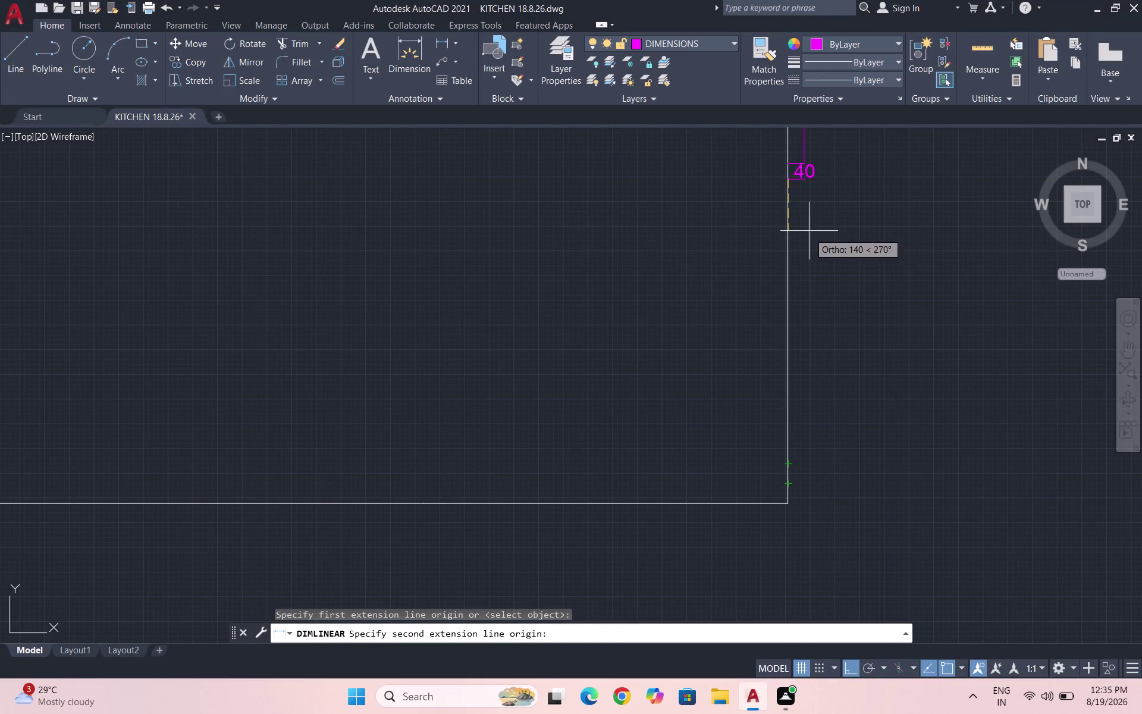
Dimension the right edge with the 720 and 100 vertical dimensions.
click(794, 462)
click(801, 178)
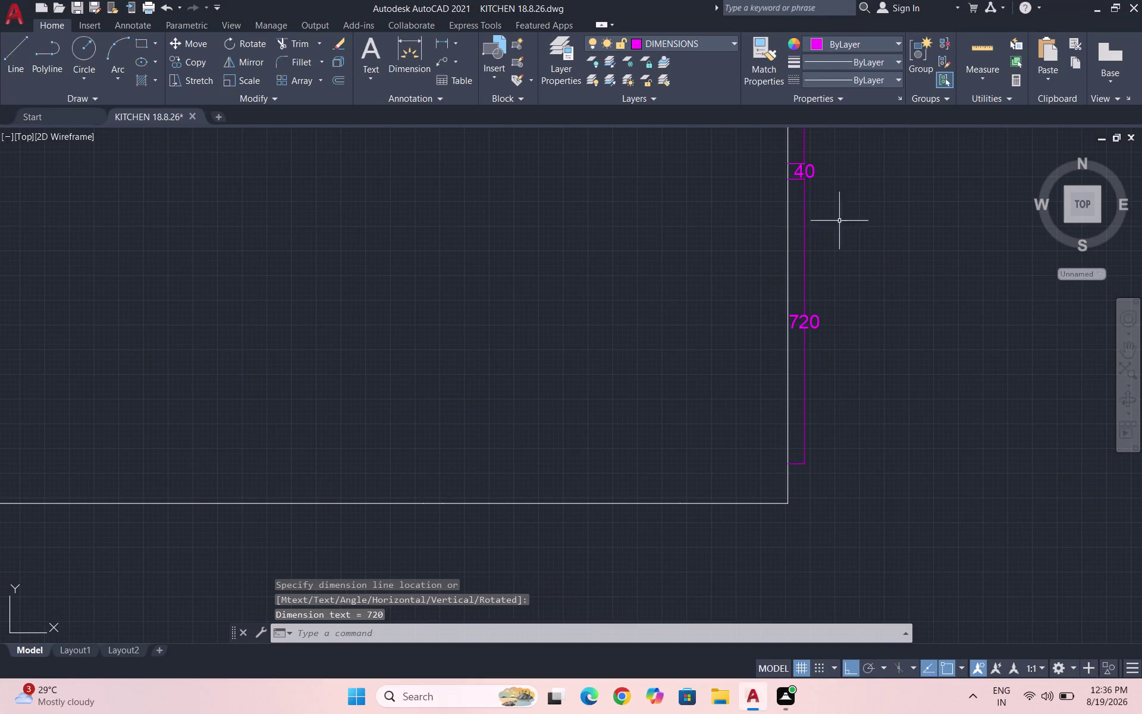
key(space)
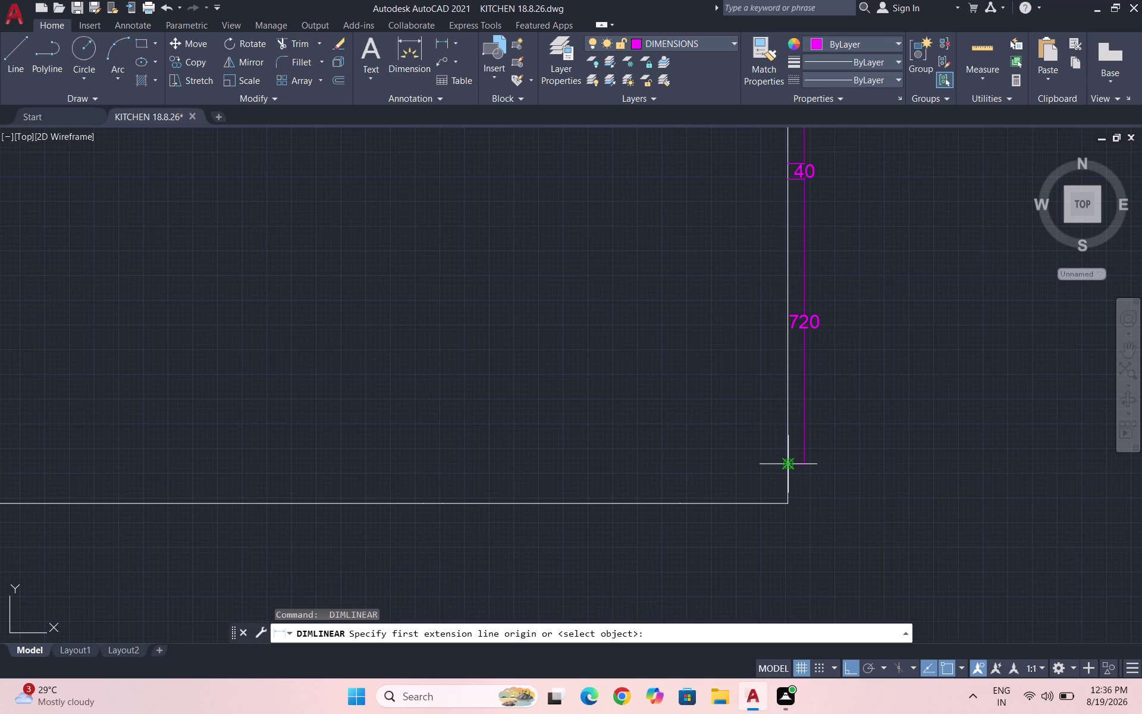
click(787, 465)
click(786, 500)
click(805, 464)
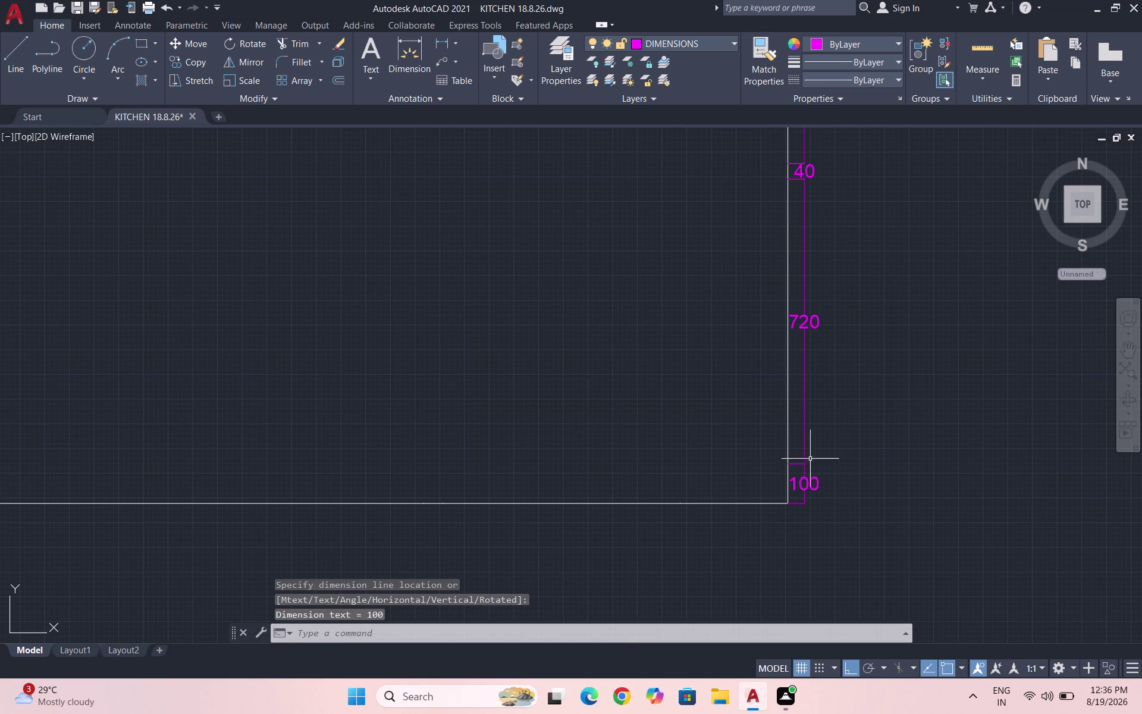
Add the 273 and 600 horizontal dimensions below the bottom edge.
scroll(down, 3)
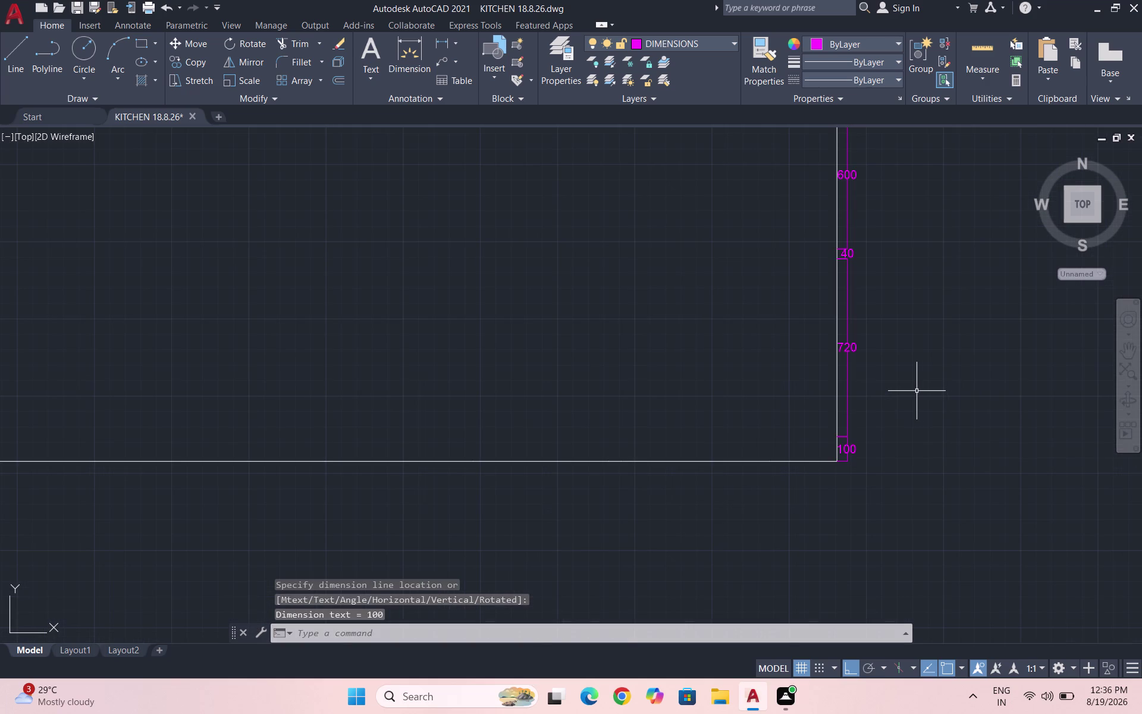
key(space)
scroll(up, 3)
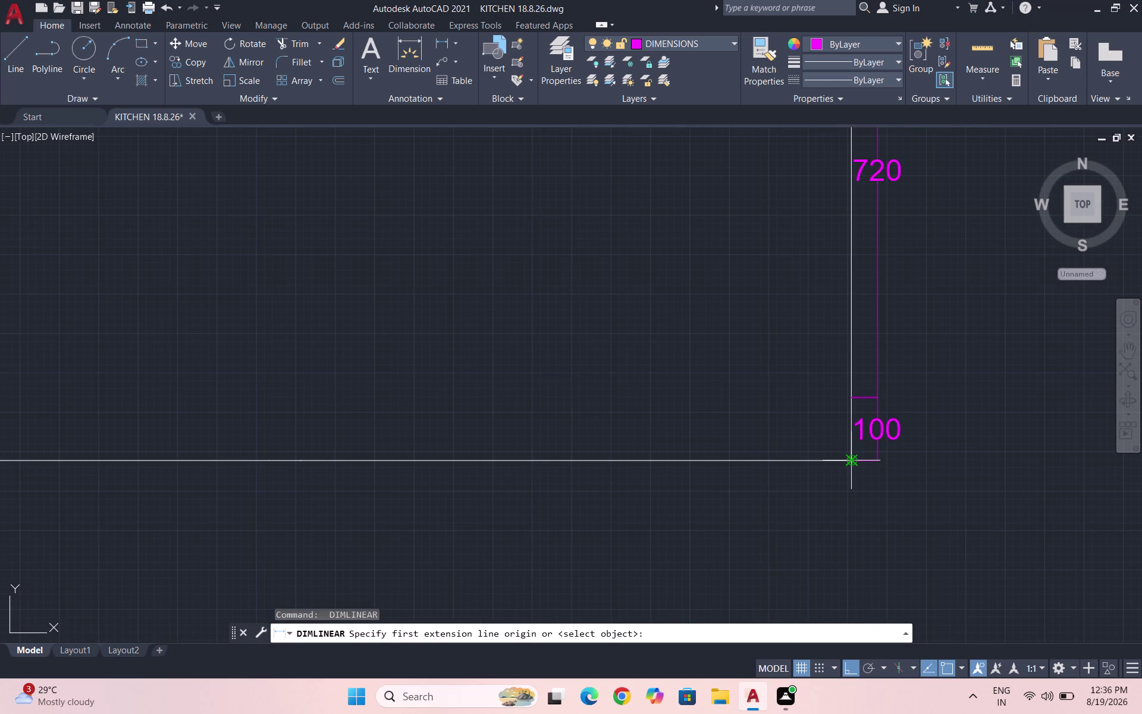
click(850, 458)
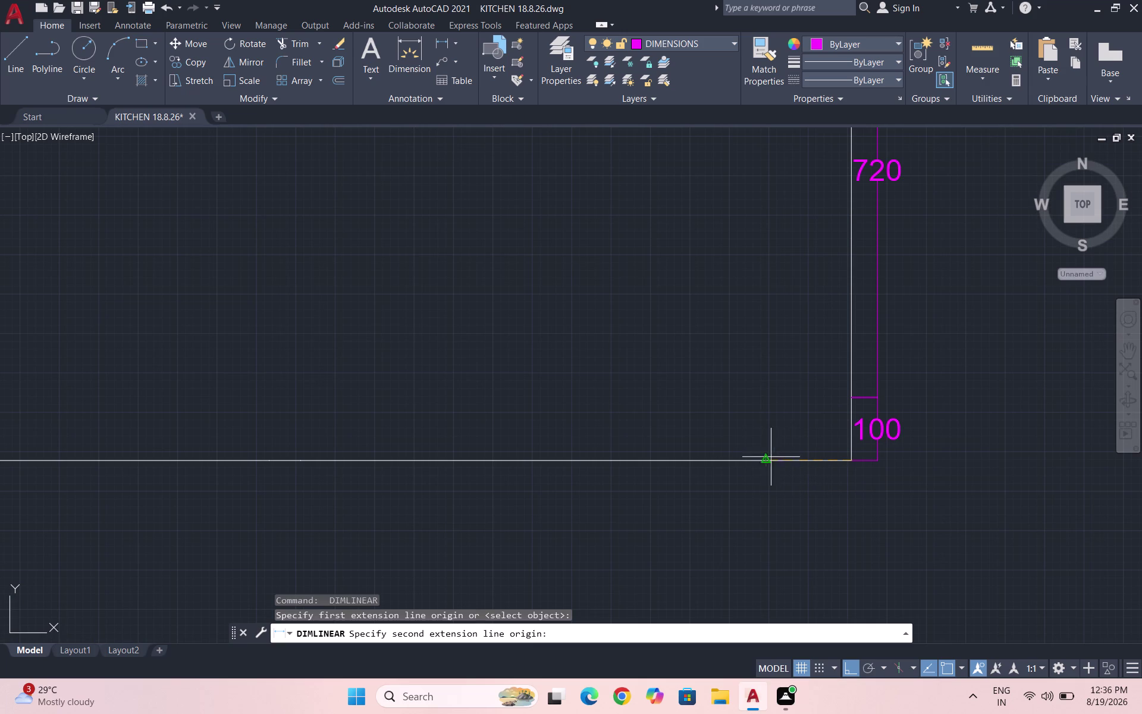
click(680, 458)
click(683, 510)
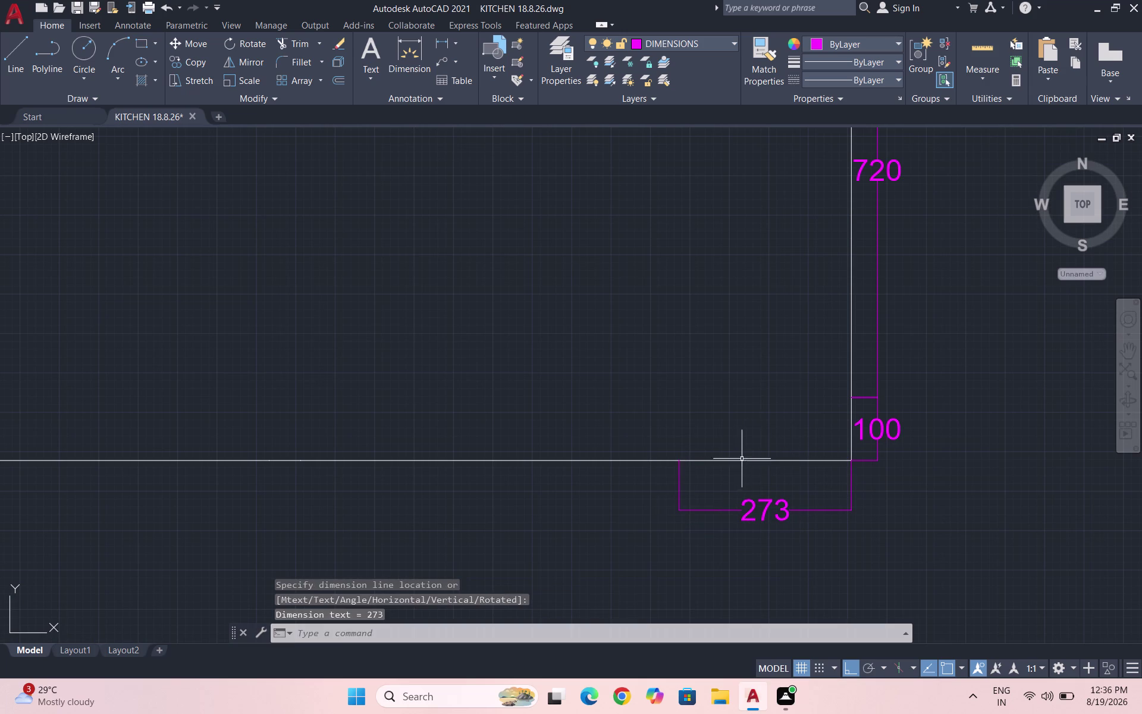
key(space)
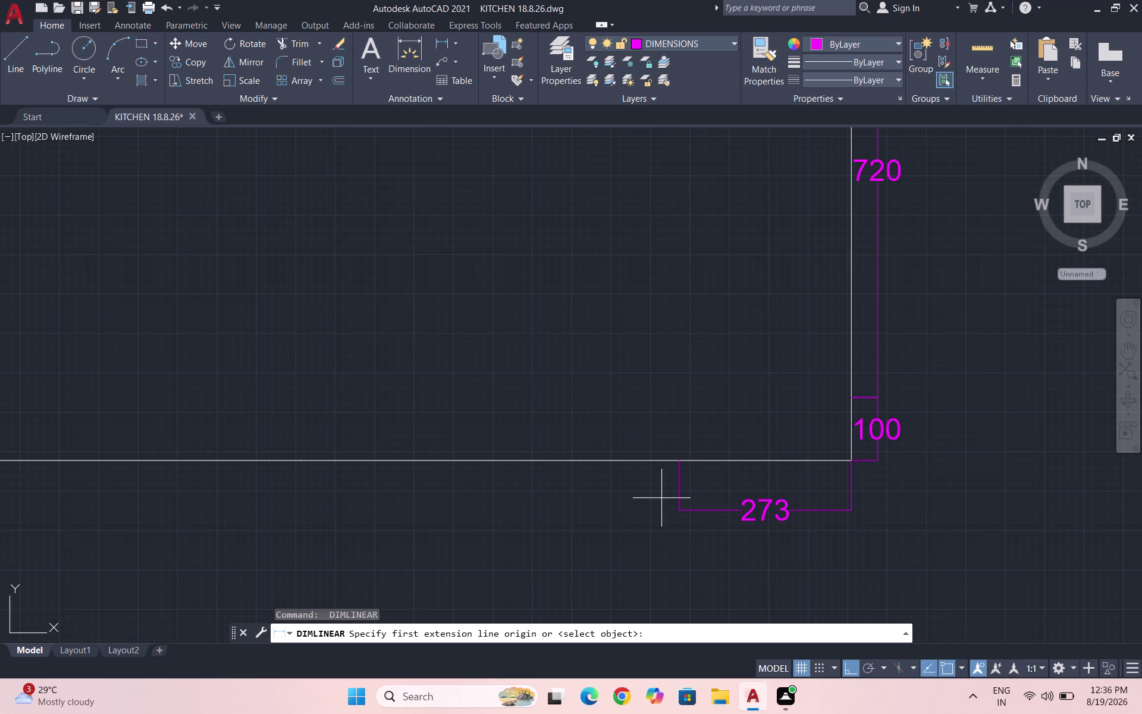
click(679, 463)
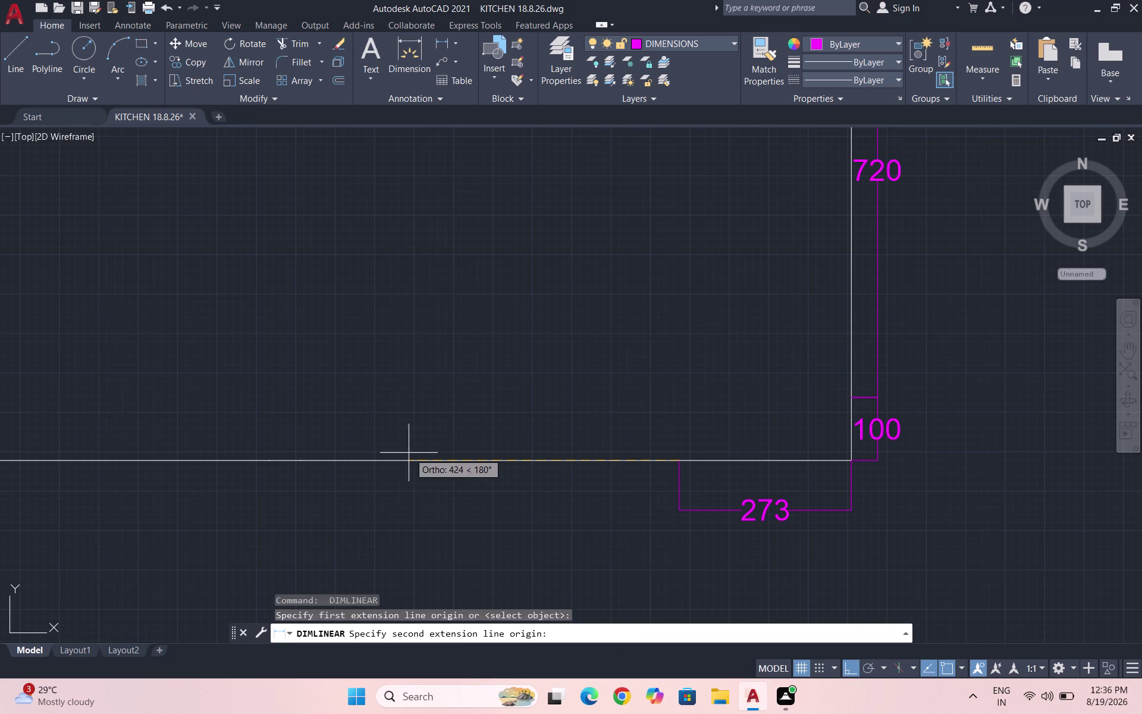
click(300, 458)
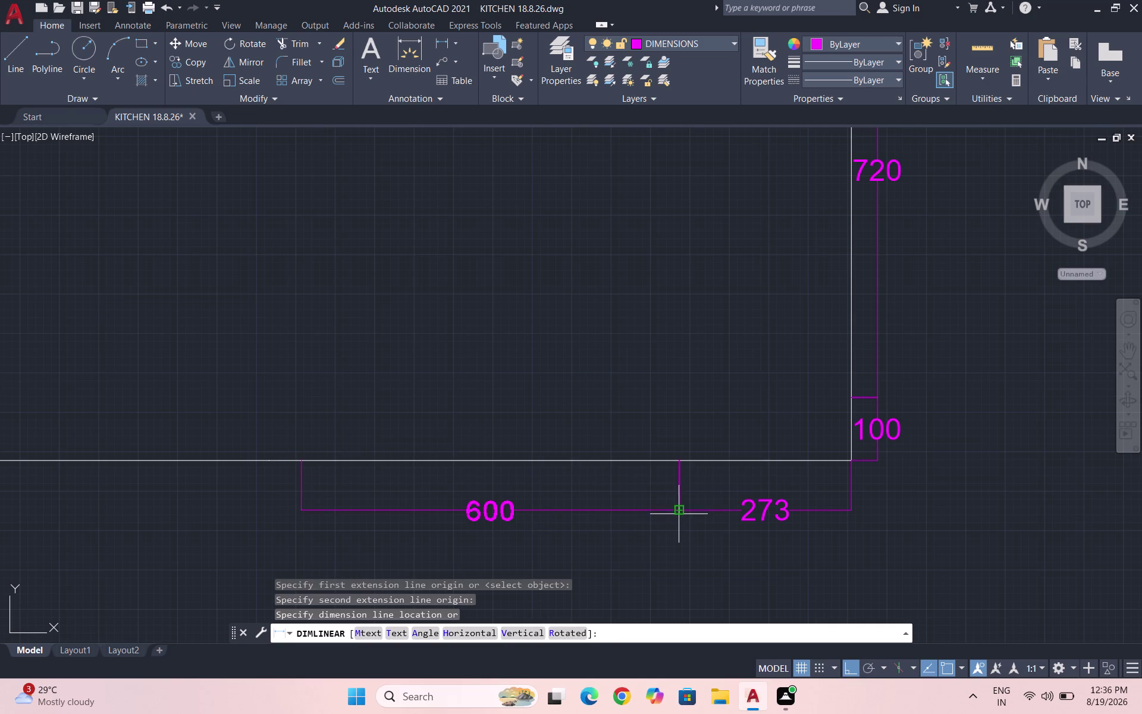
click(680, 513)
scroll(down, 3)
key(space)
scroll(up, 3)
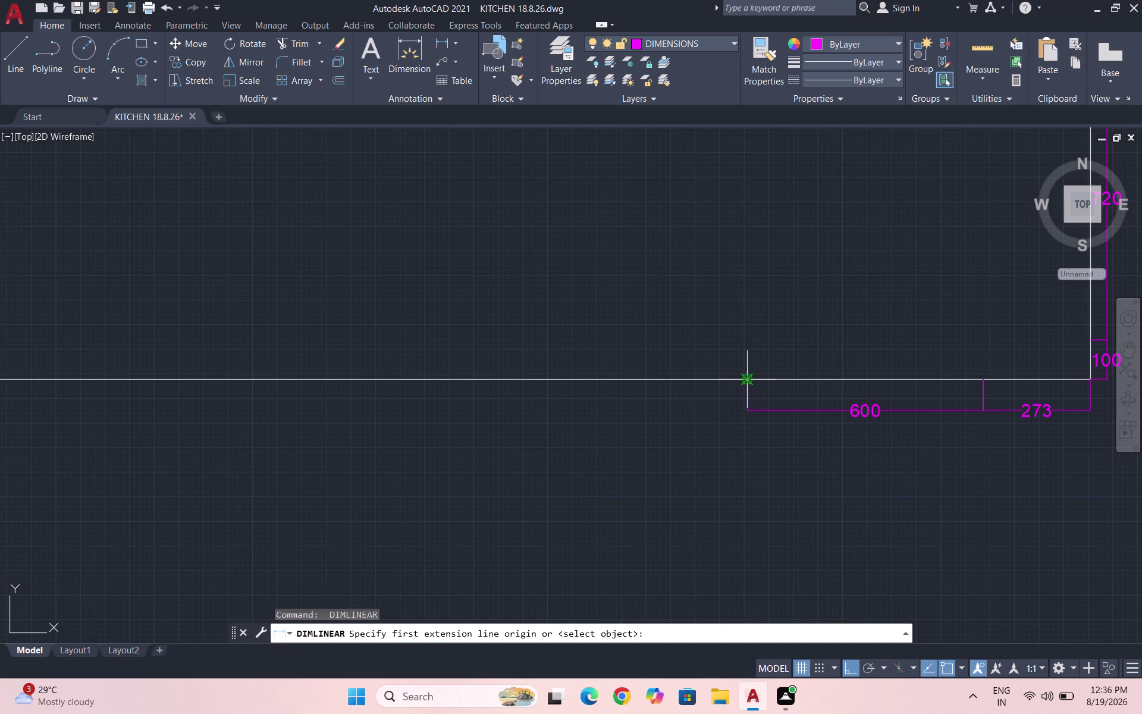
Add the 50 and 550 dimensions to the bottom-edge chain.
click(748, 380)
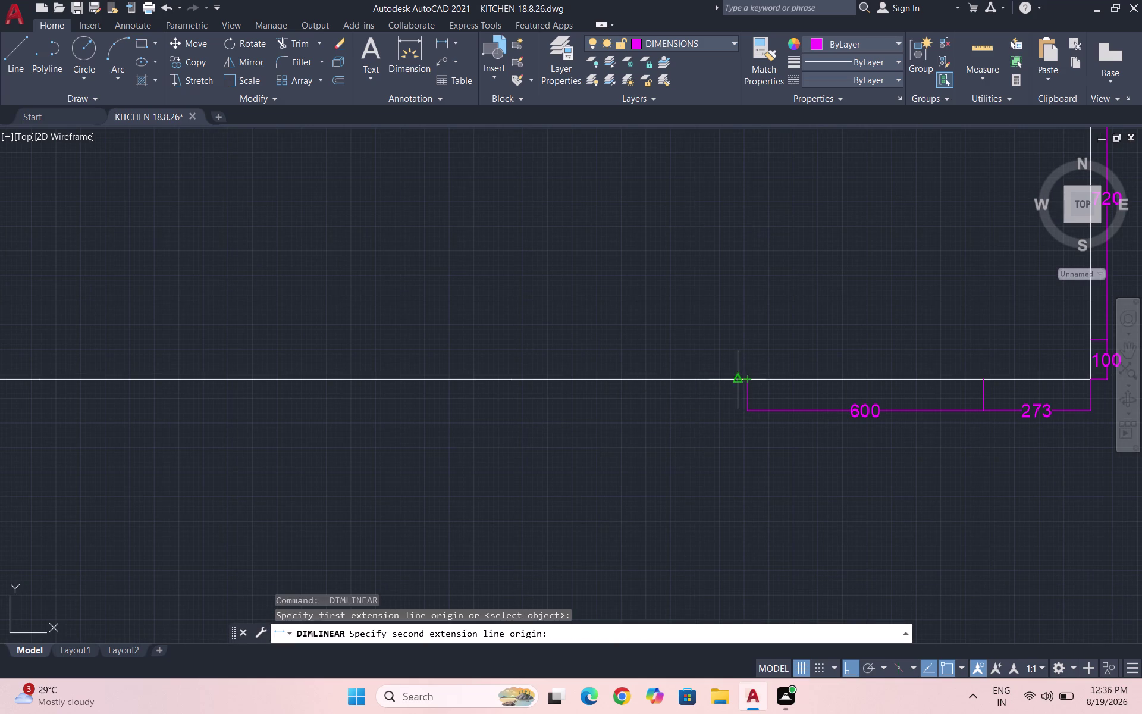
click(730, 380)
click(748, 410)
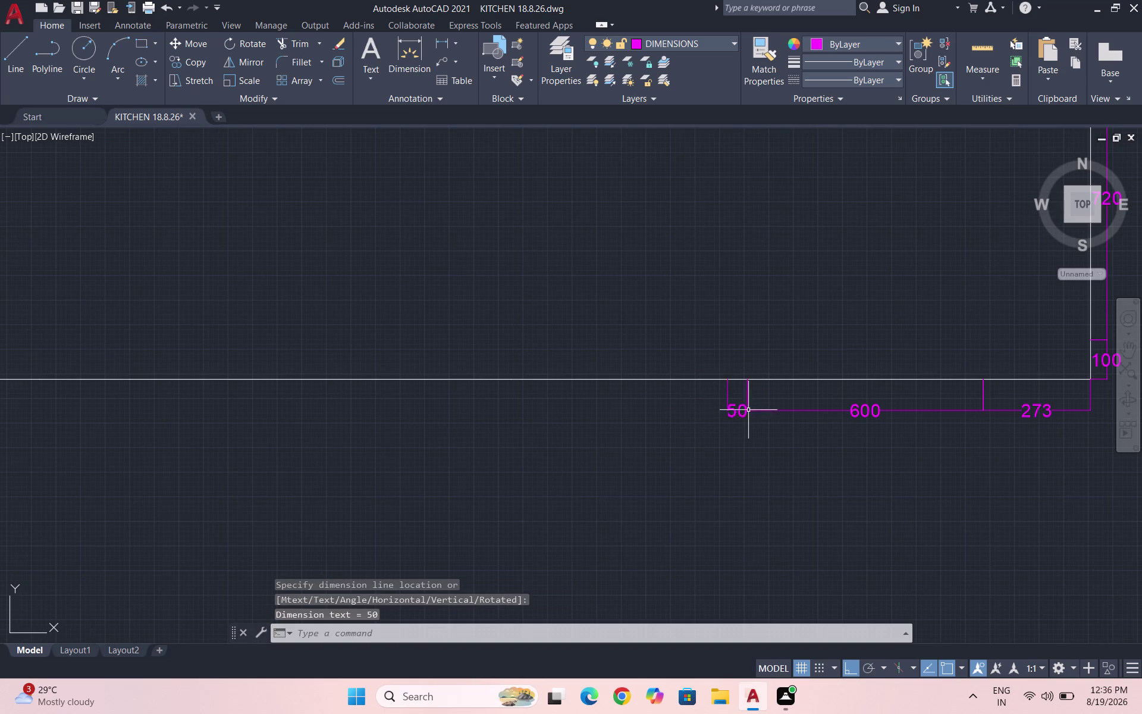
key(space)
click(728, 380)
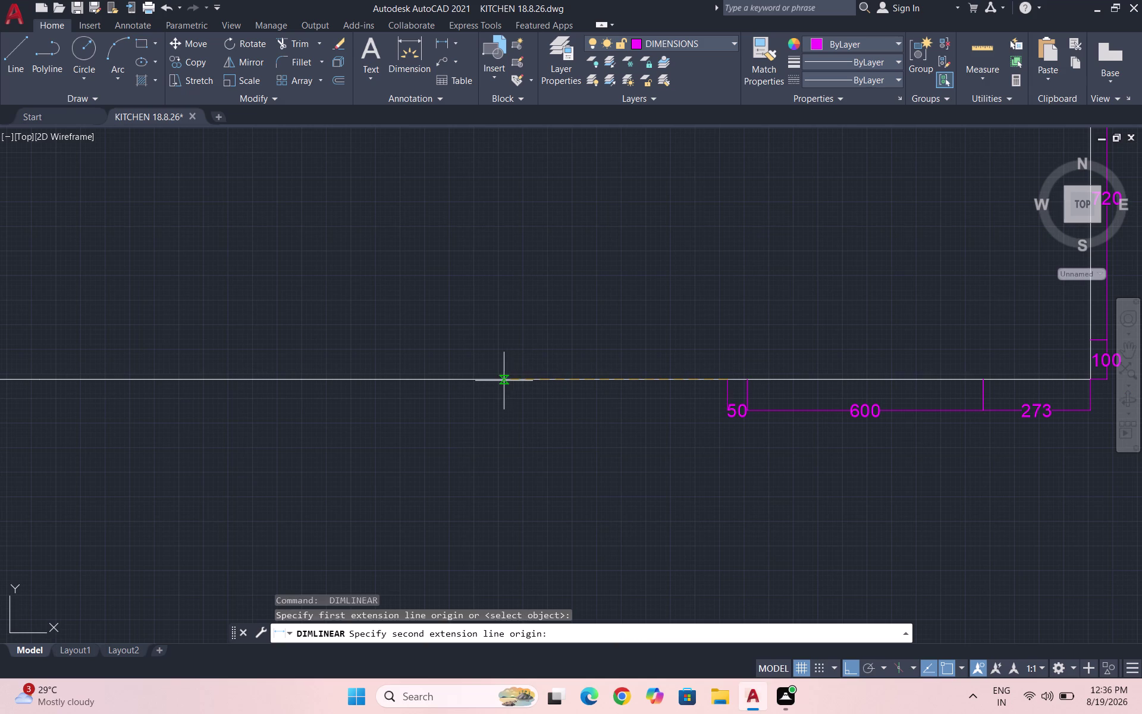
click(510, 380)
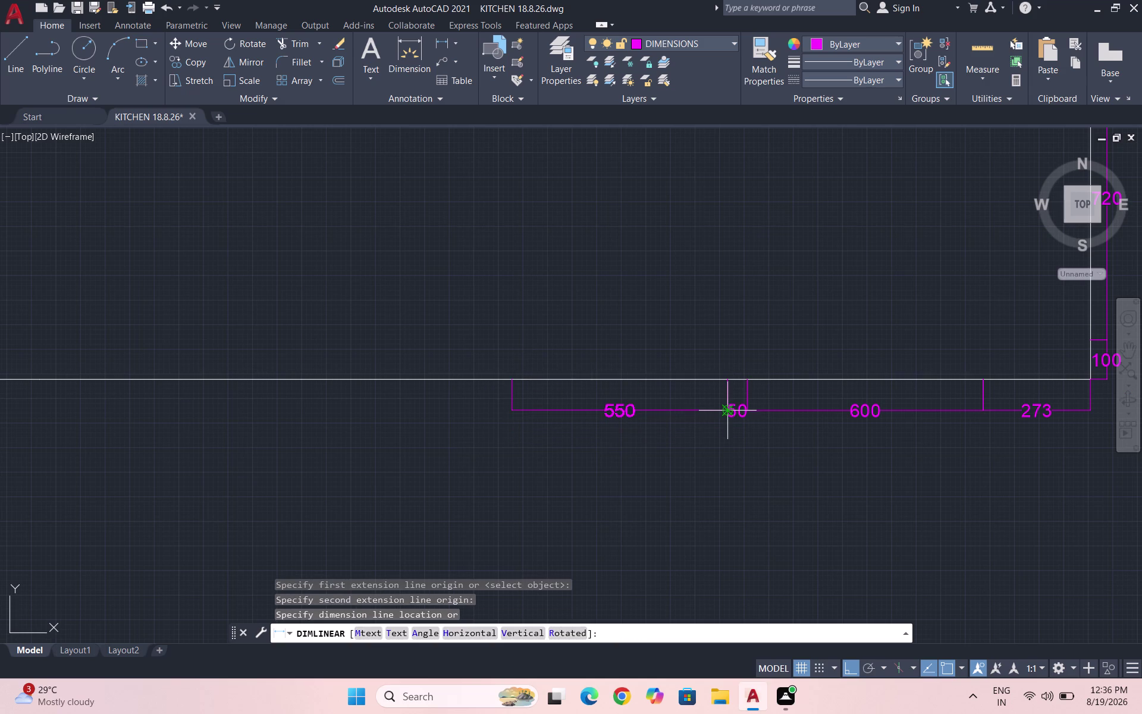
click(725, 408)
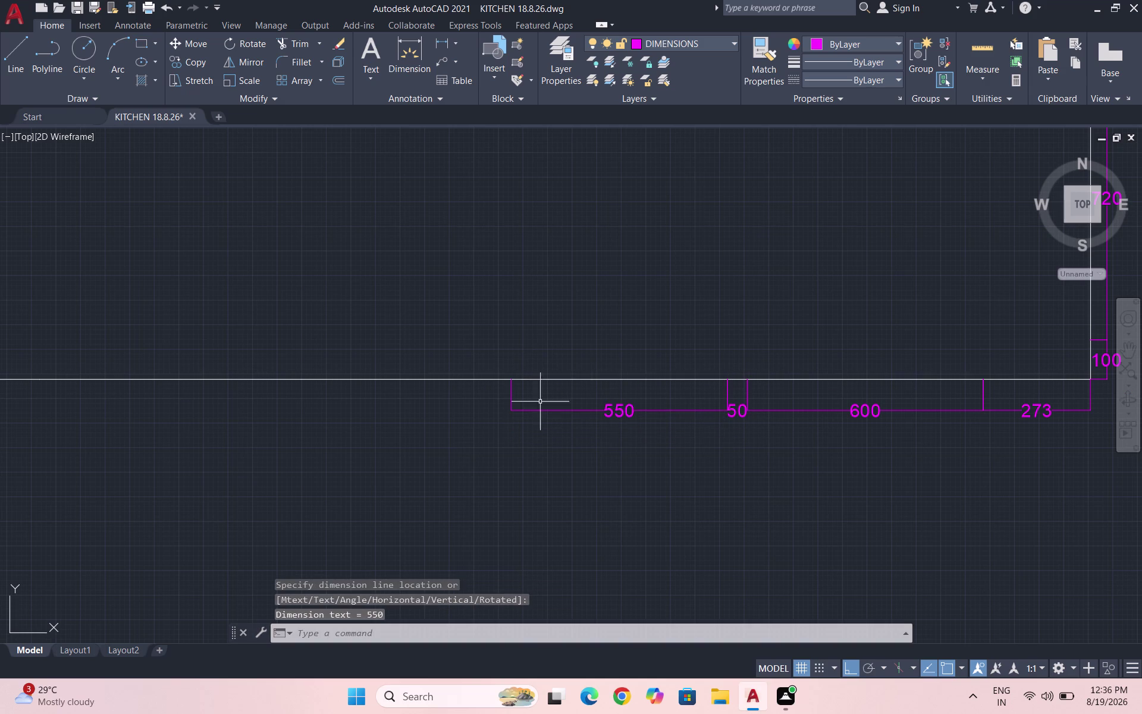
Continue the chain leftward with two more 600 dimensions.
key(space)
click(510, 374)
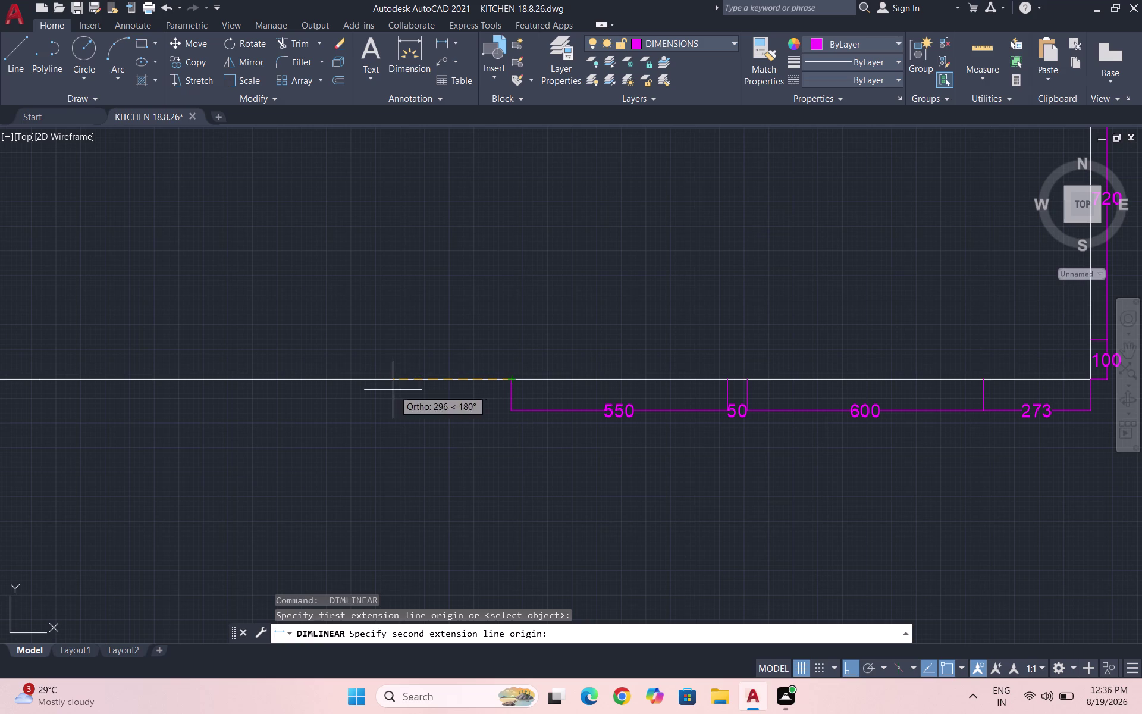
click(272, 378)
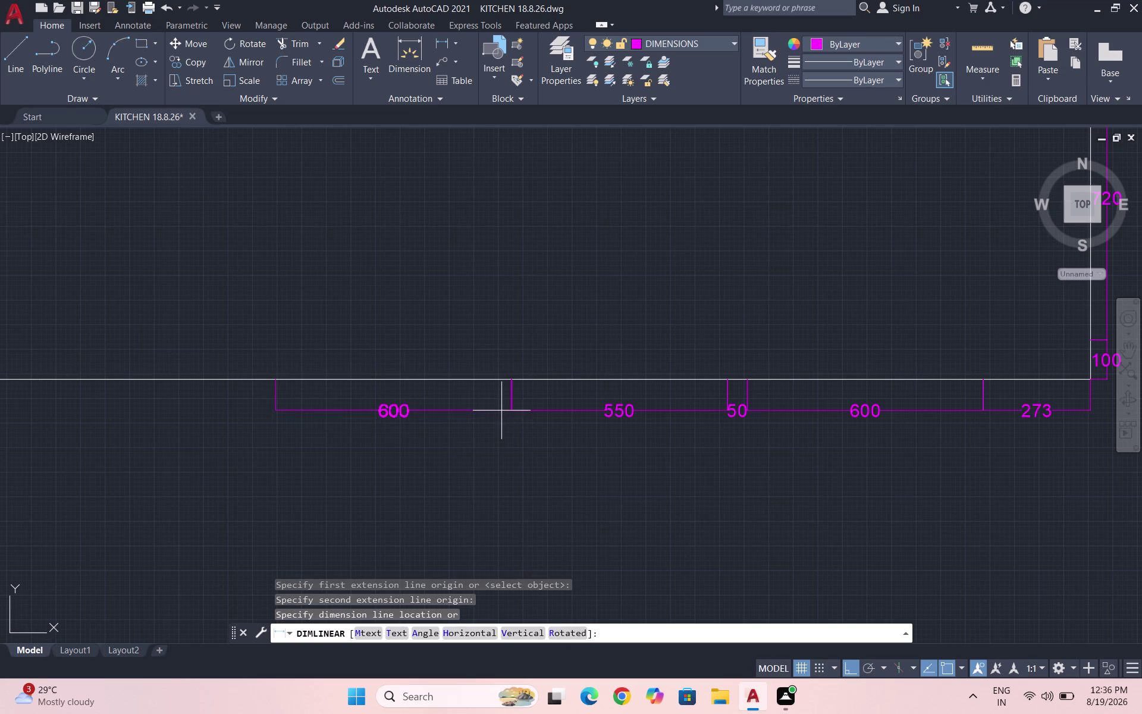
click(510, 410)
key(space)
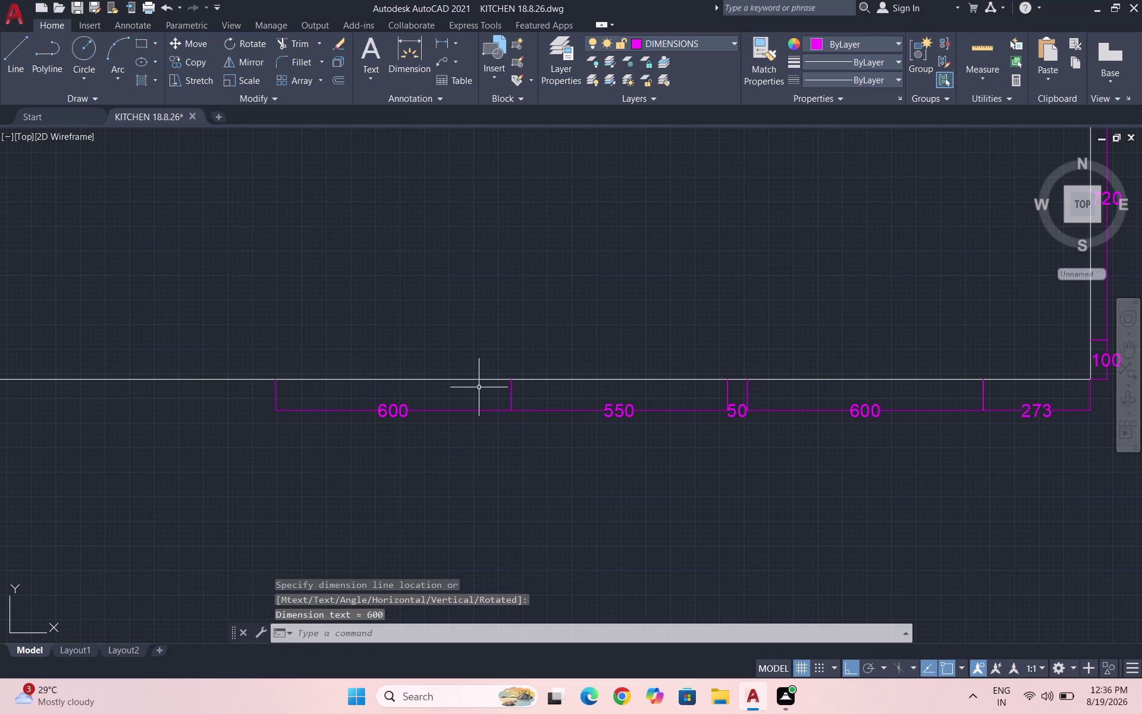
click(278, 383)
scroll(down, 3)
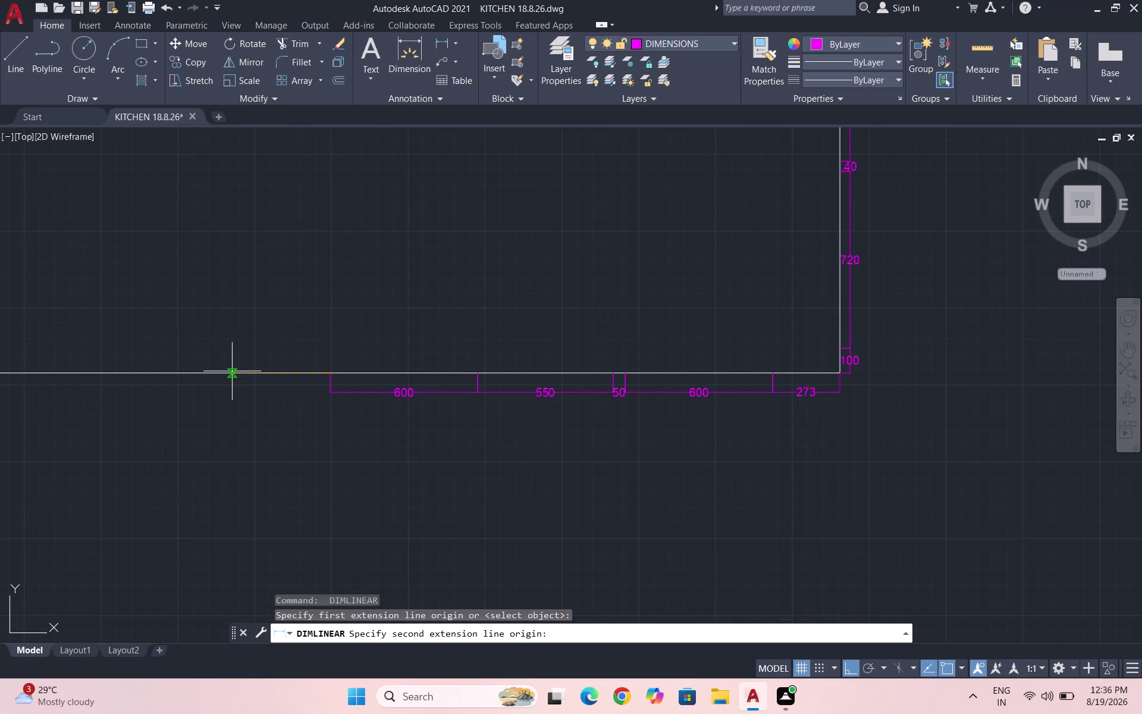
click(180, 373)
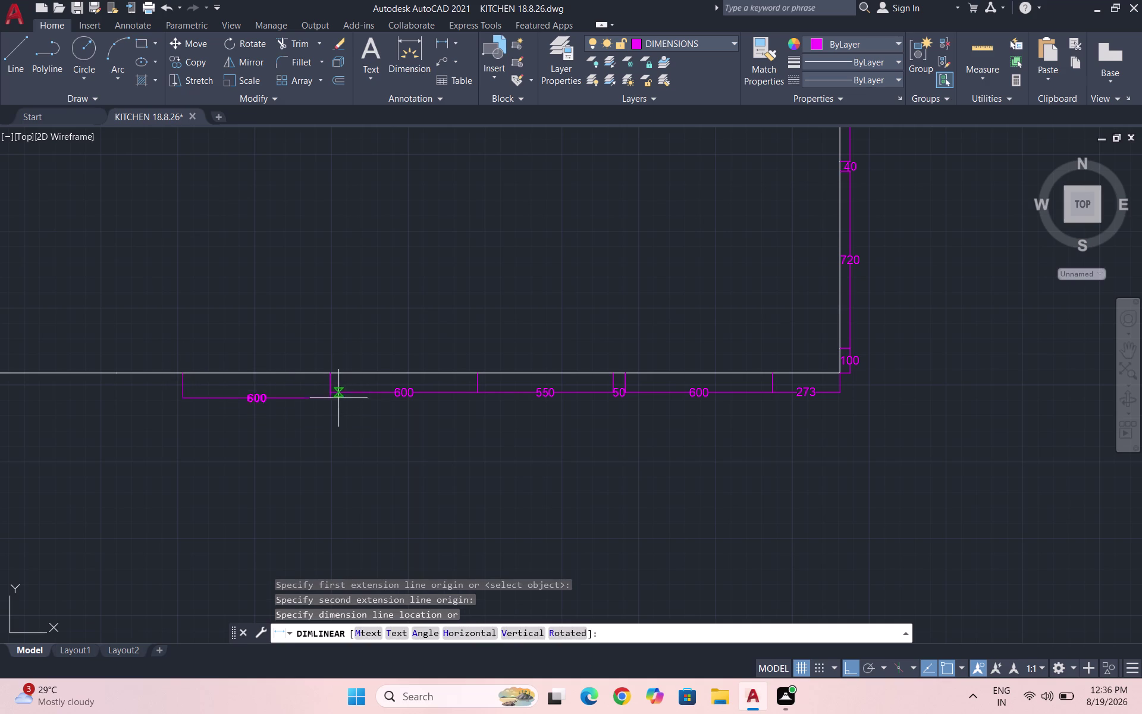
click(328, 396)
Add the 270 and 1120 dimensions in line with the chain.
key(space)
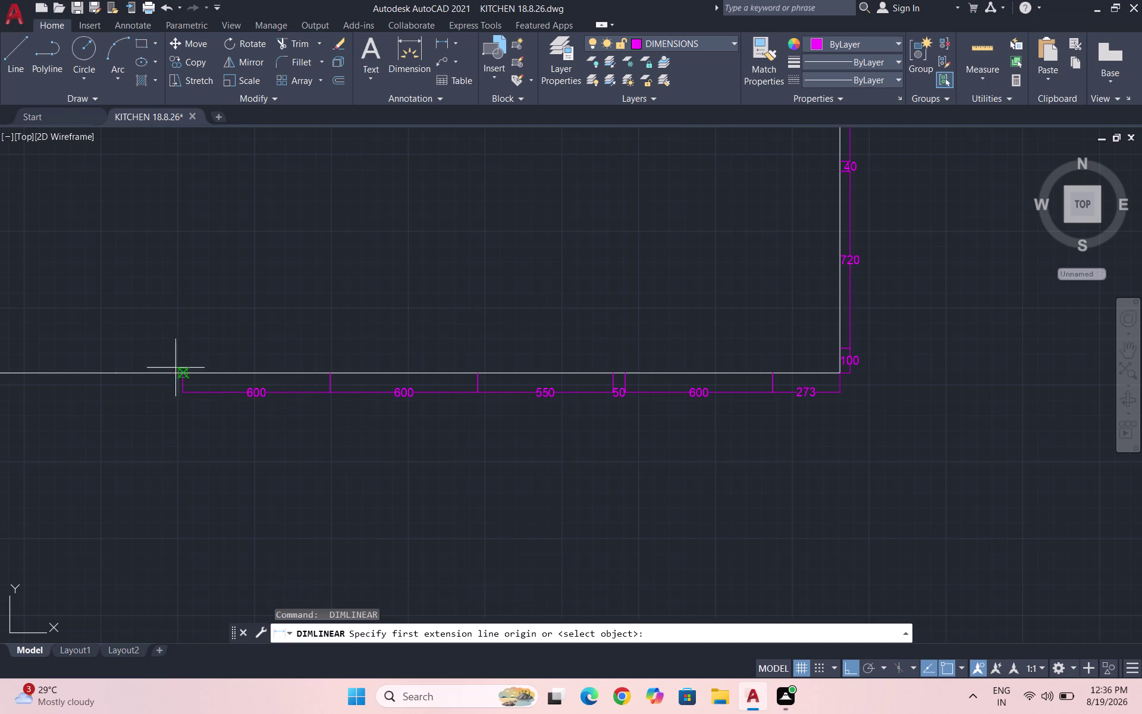
scroll(down, 3)
scroll(up, 3)
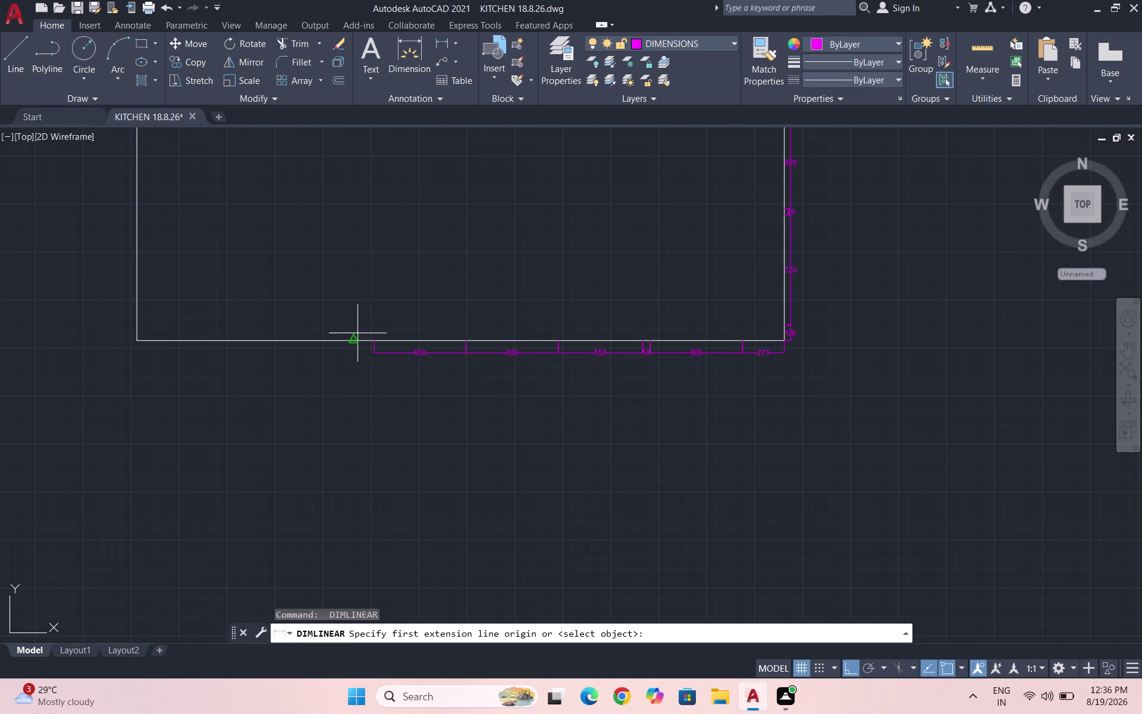
click(372, 342)
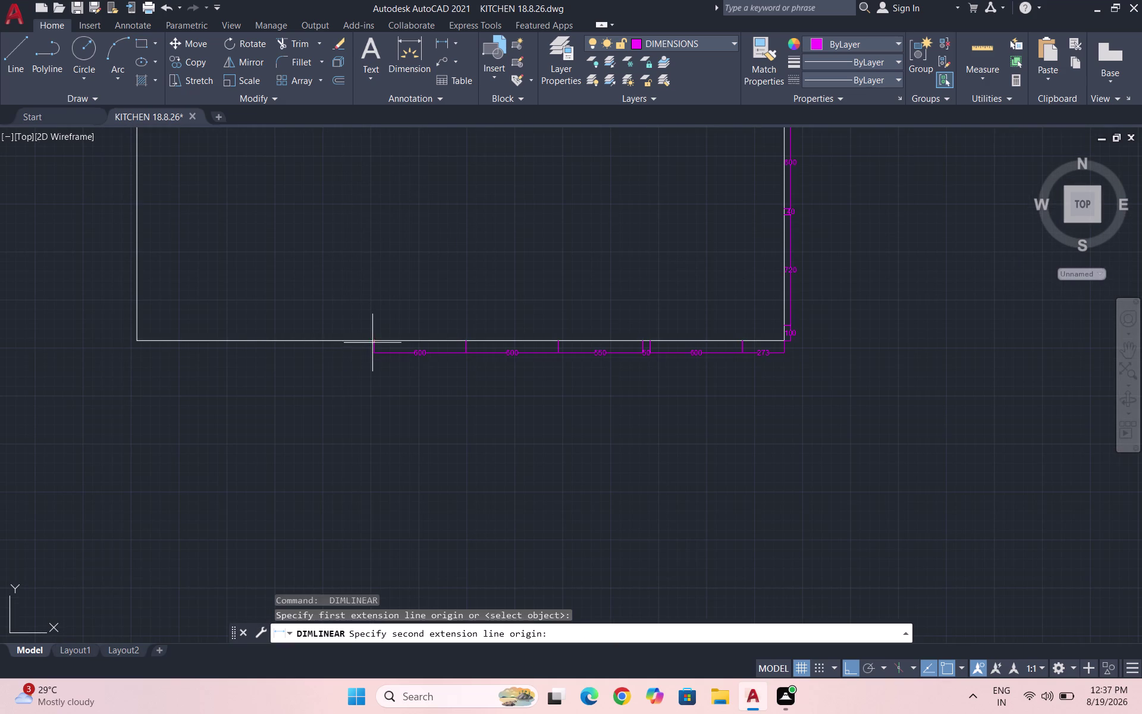
click(331, 341)
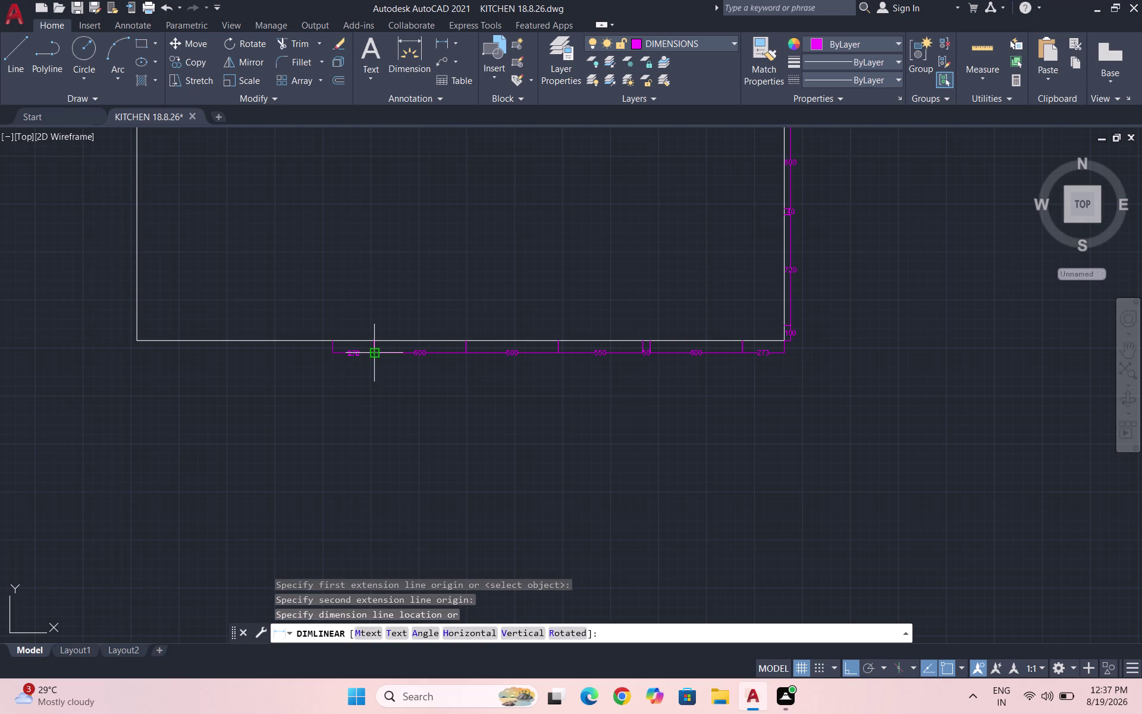
click(375, 351)
key(space)
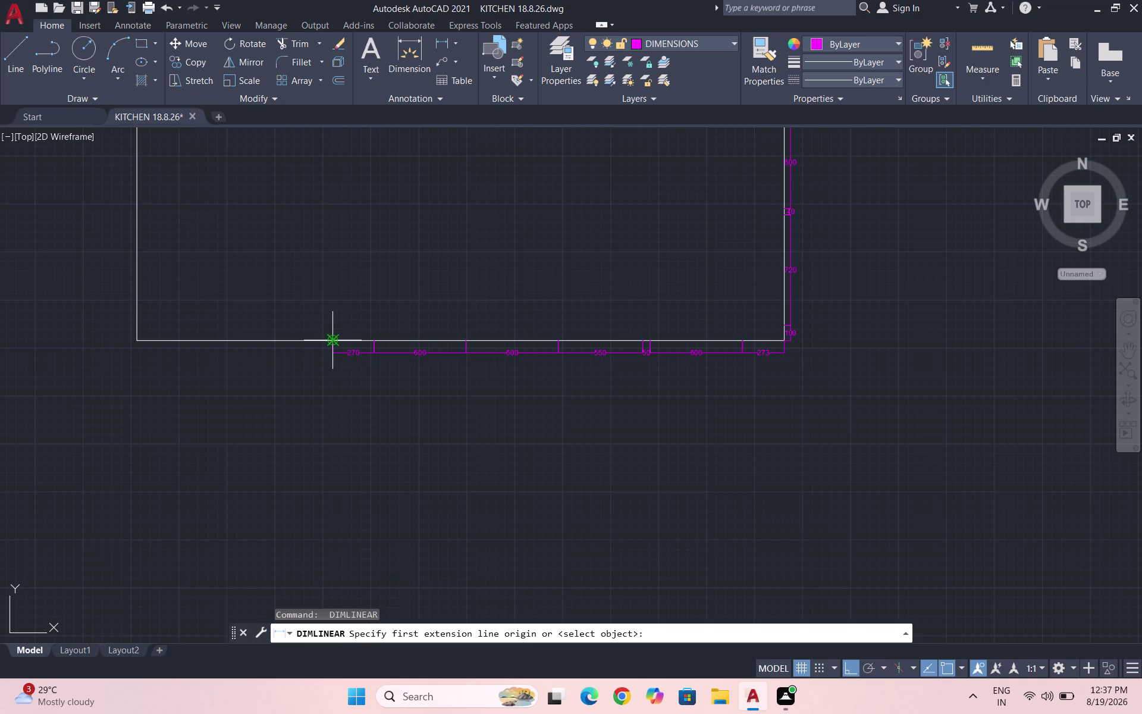
click(328, 339)
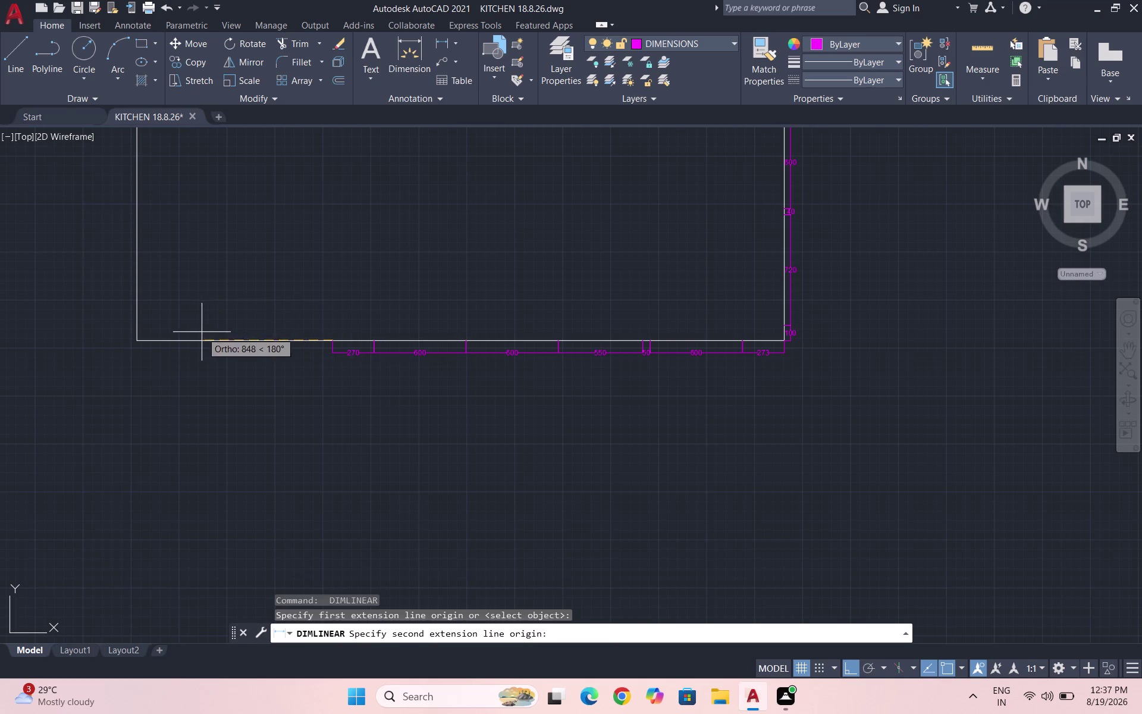
click(162, 342)
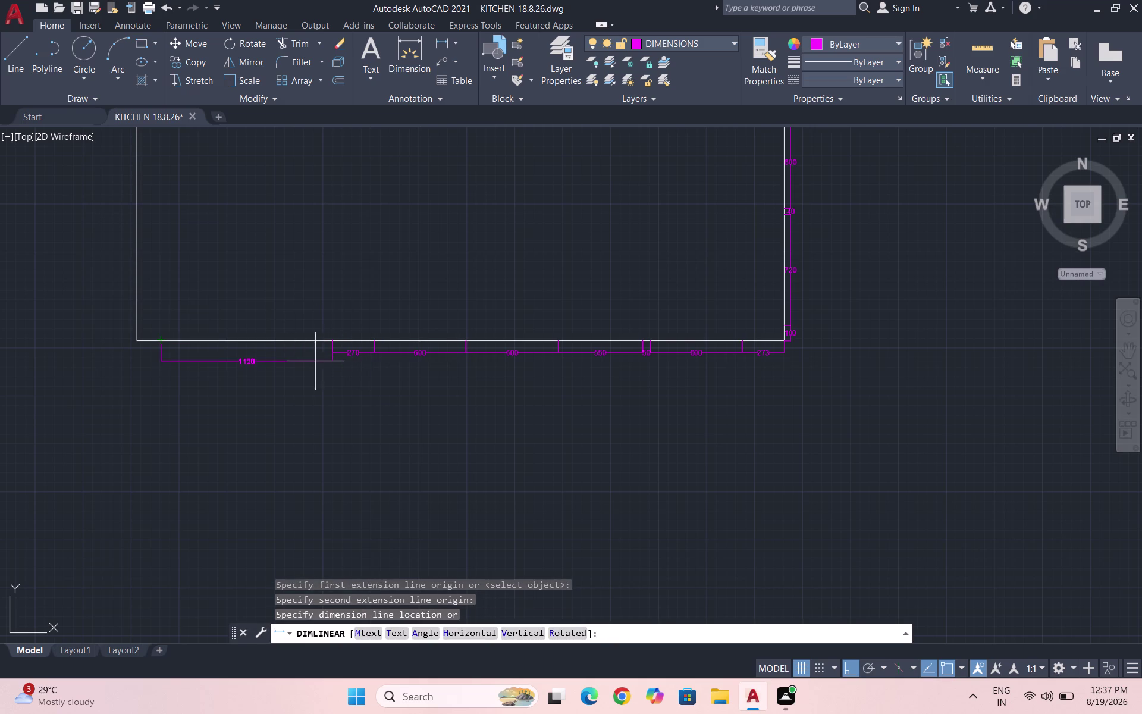
click(336, 352)
Finish the chain with a 155 dimension to the bottom-left corner.
key(space)
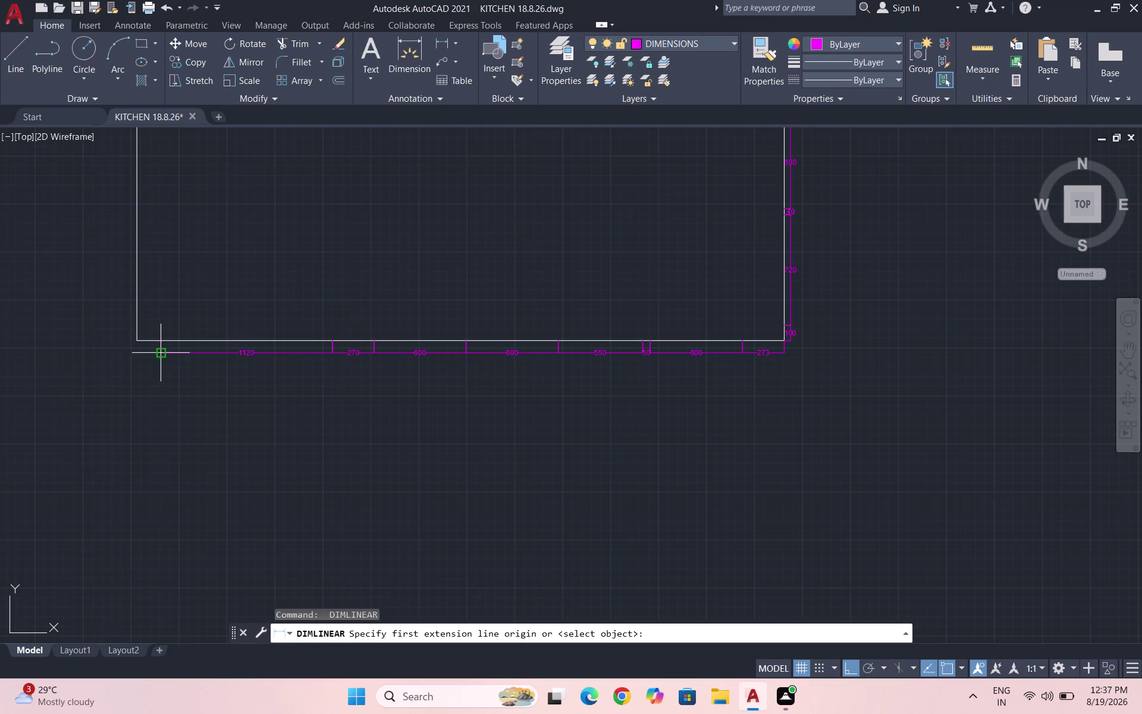
scroll(up, 3)
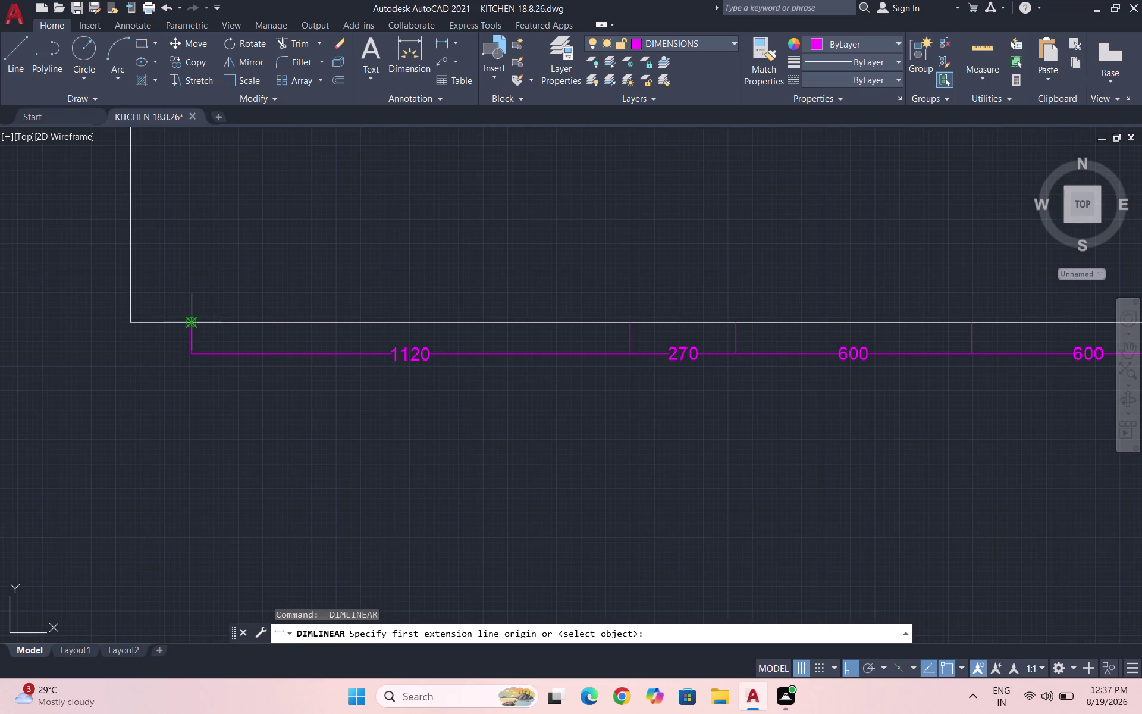
click(190, 323)
click(131, 324)
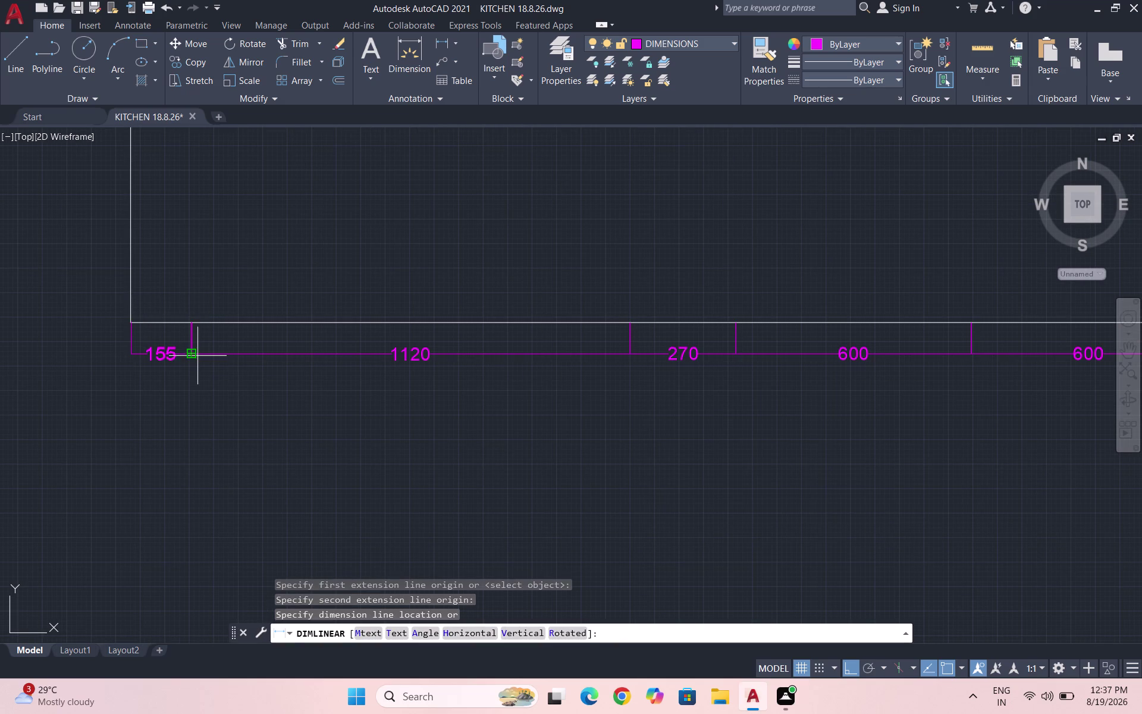
click(191, 353)
scroll(down, 3)
key(Escape)
scroll(down, 3)
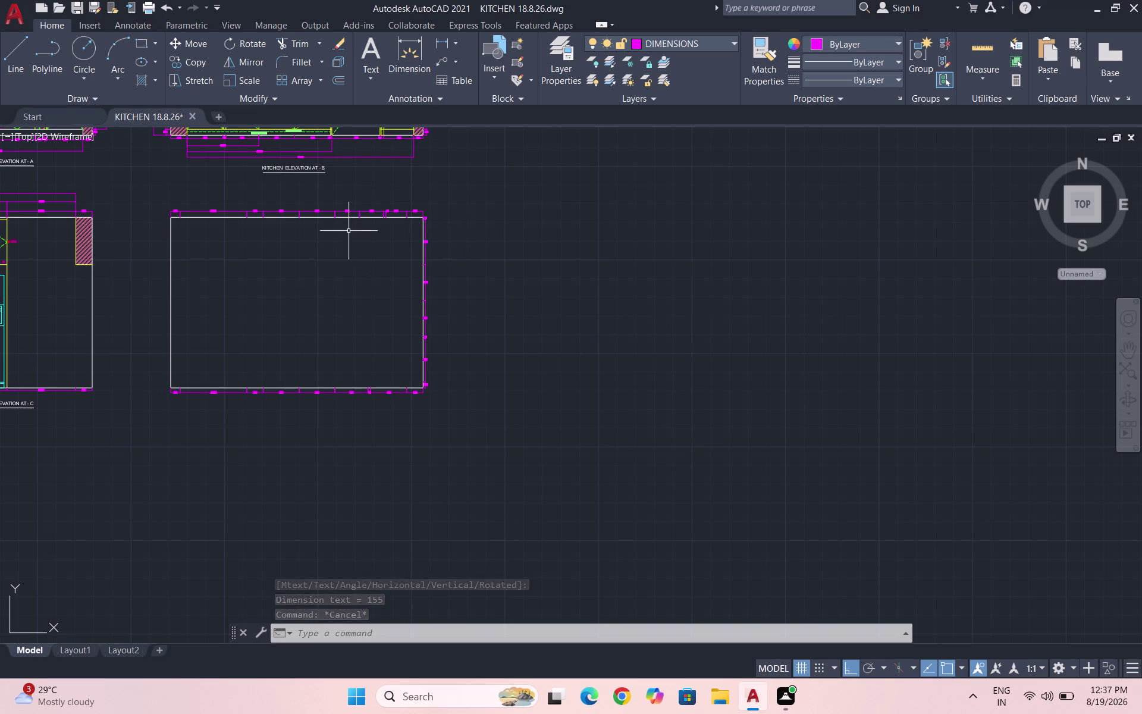
Make KITCHEN ITEMS the current layer.
scroll(up, 3)
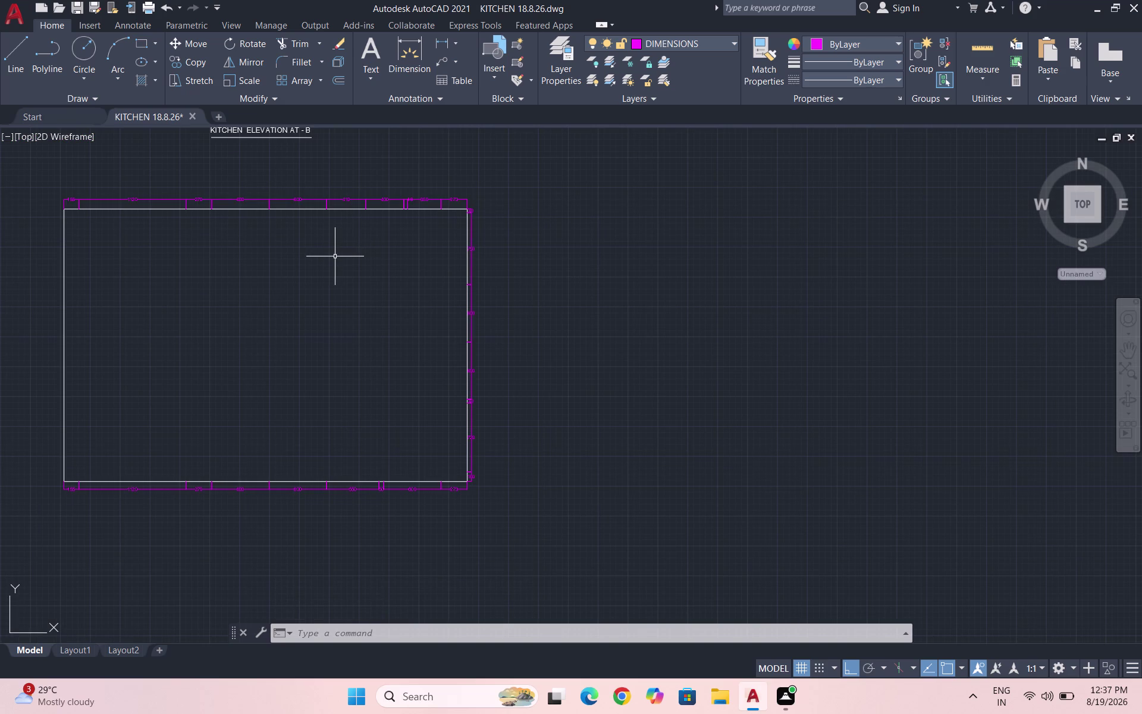
key(comma)
key(Escape)
click(696, 45)
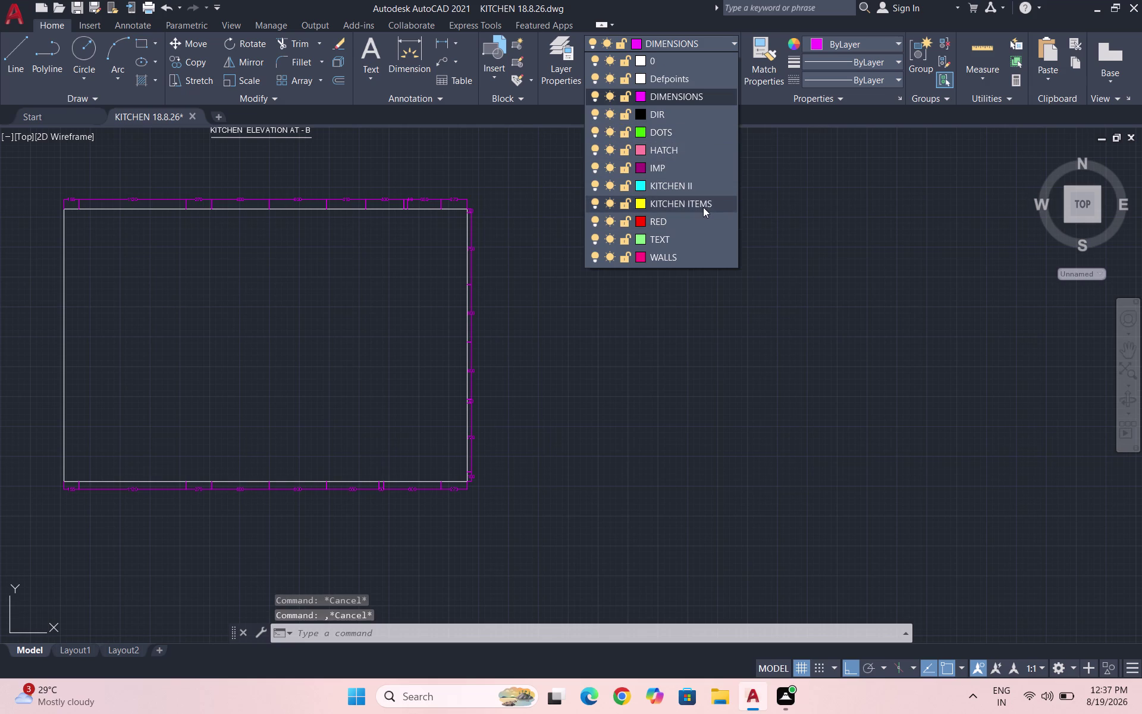
click(703, 207)
Draw a vertical line from the top edge to the bottom edge.
key(l)
key(Return)
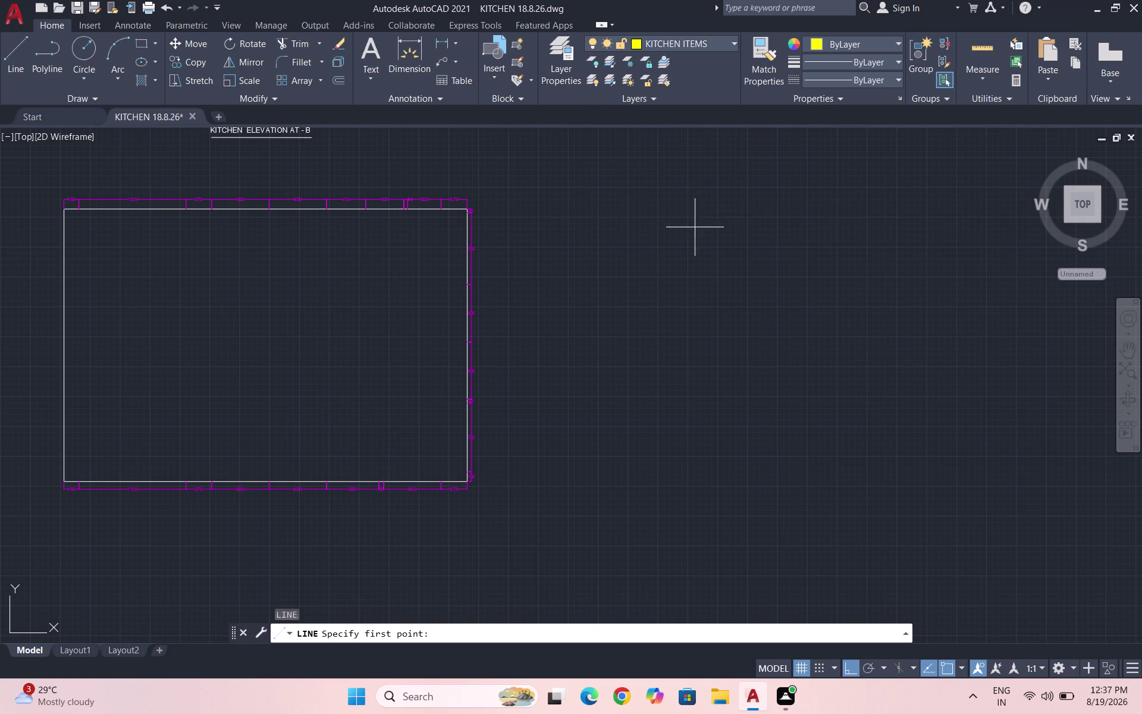
scroll(up, 3)
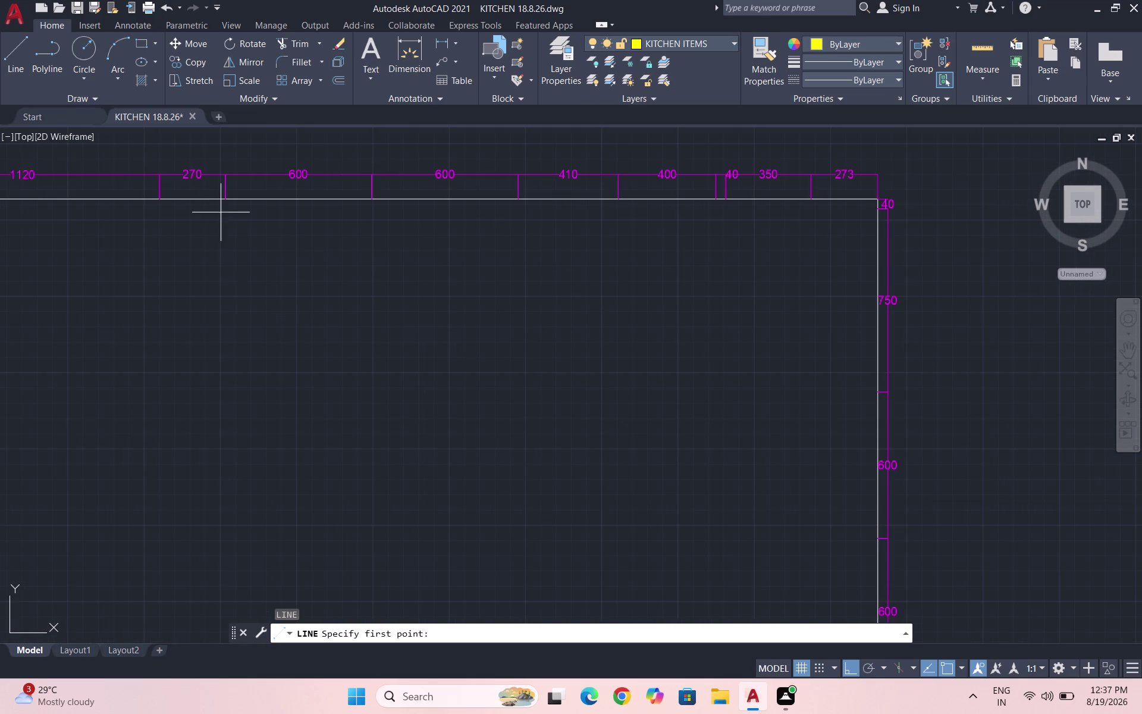
click(227, 201)
scroll(down, 3)
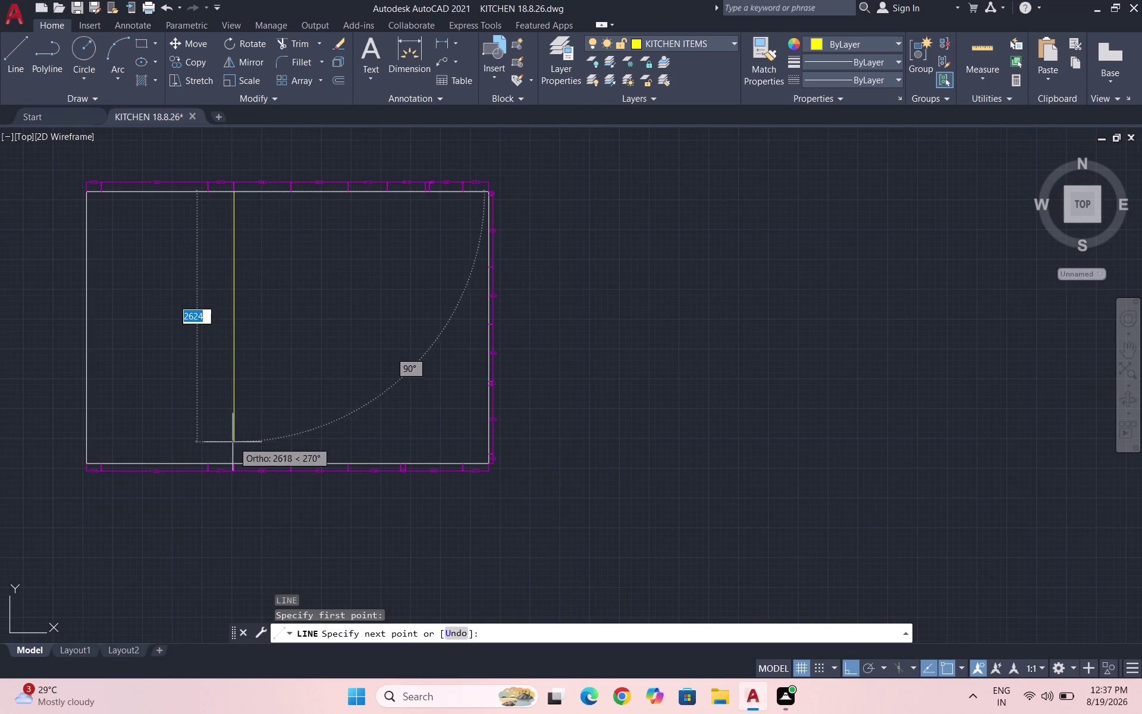
click(231, 463)
key(Escape)
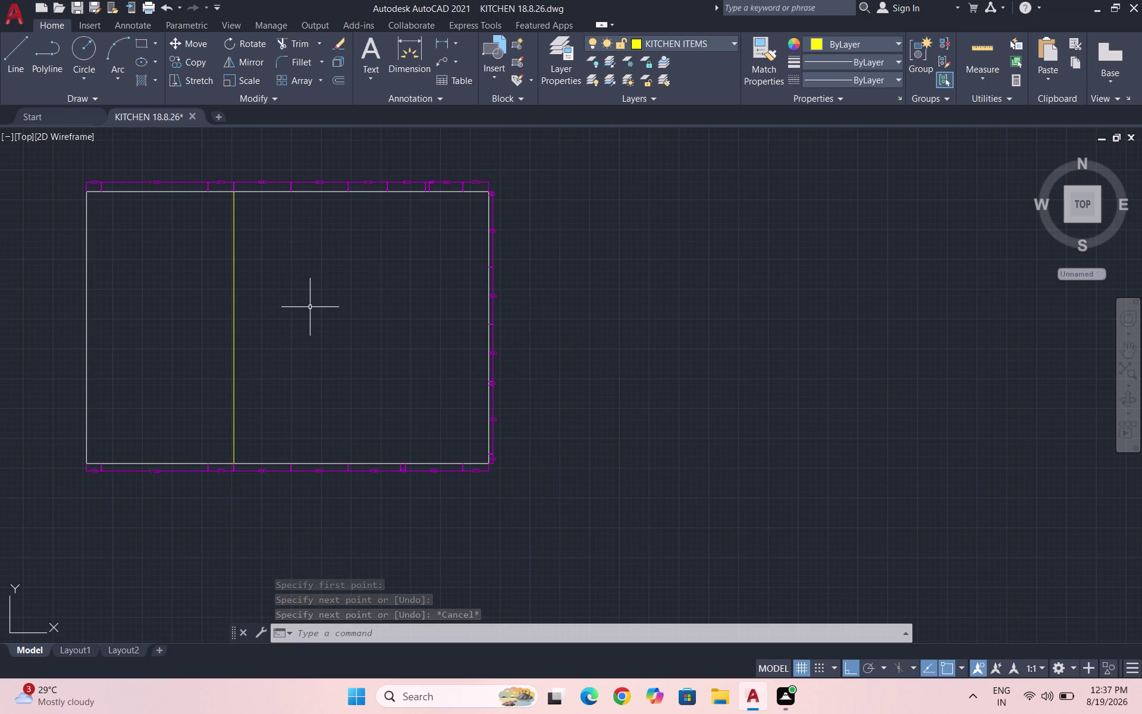
Draw a horizontal line below the top edge, ending at the vertical yellow line.
key(l)
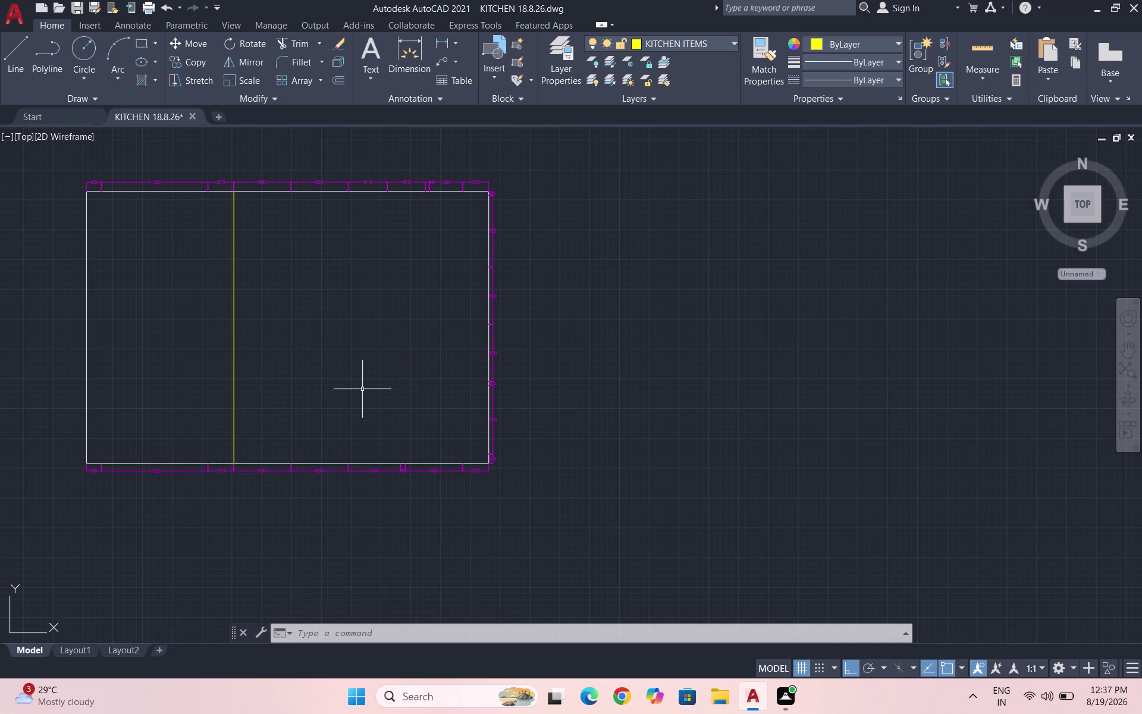
key(Return)
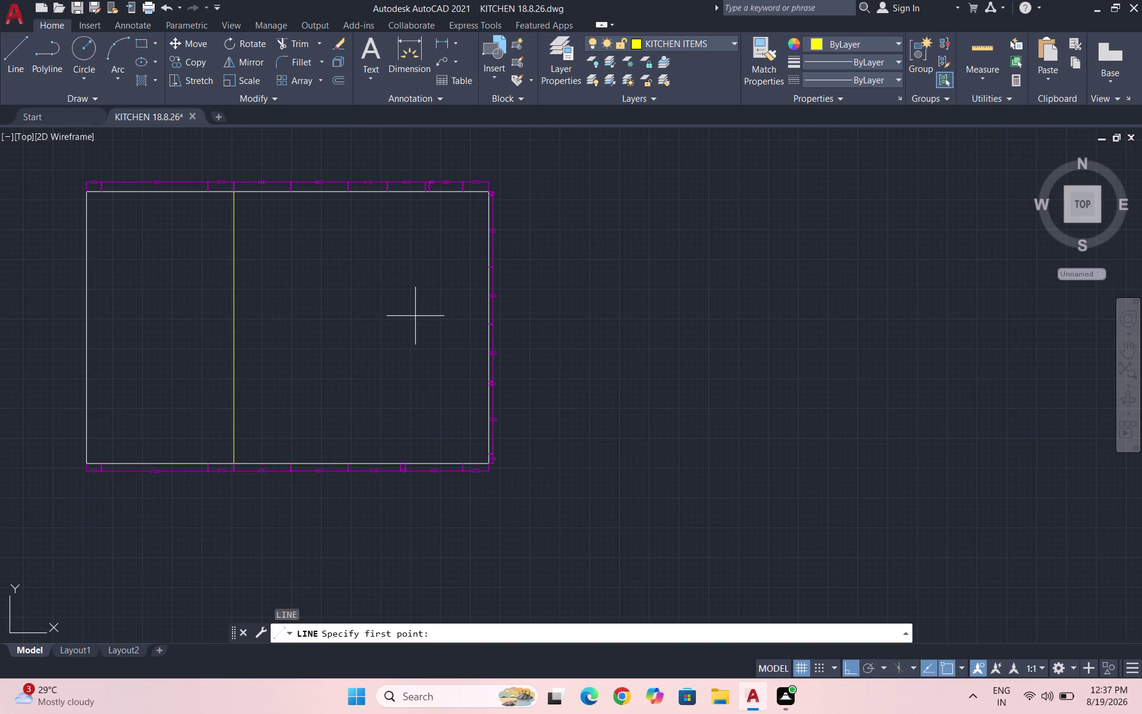
scroll(up, 3)
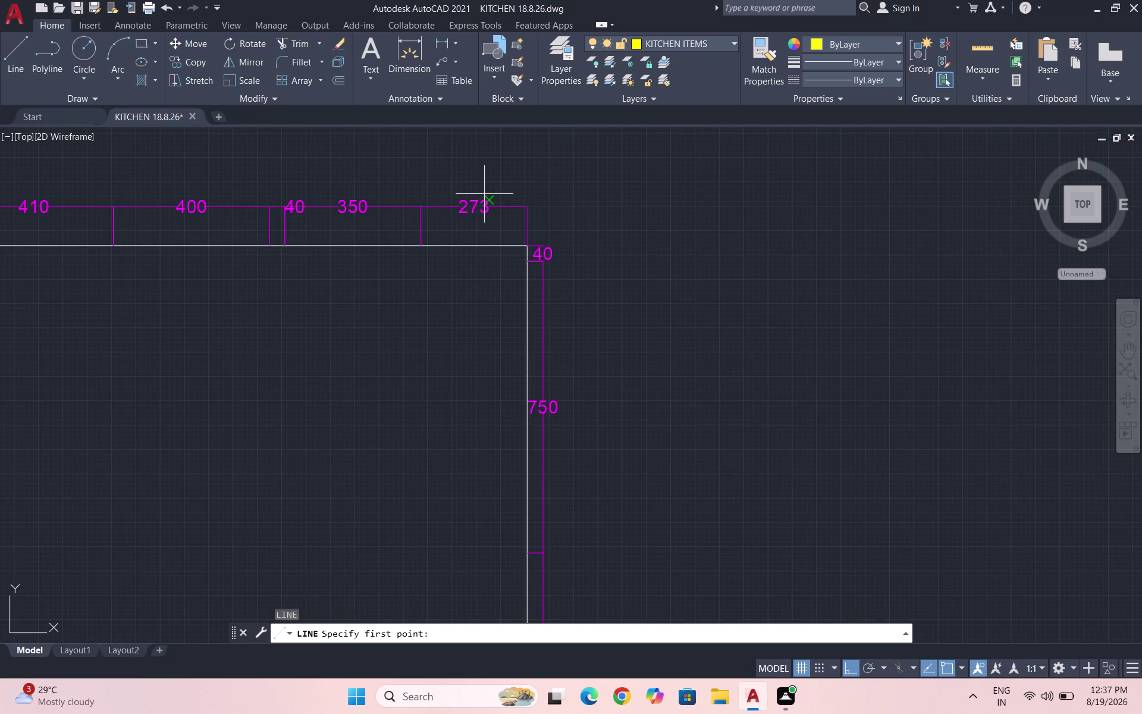
click(527, 262)
scroll(down, 3)
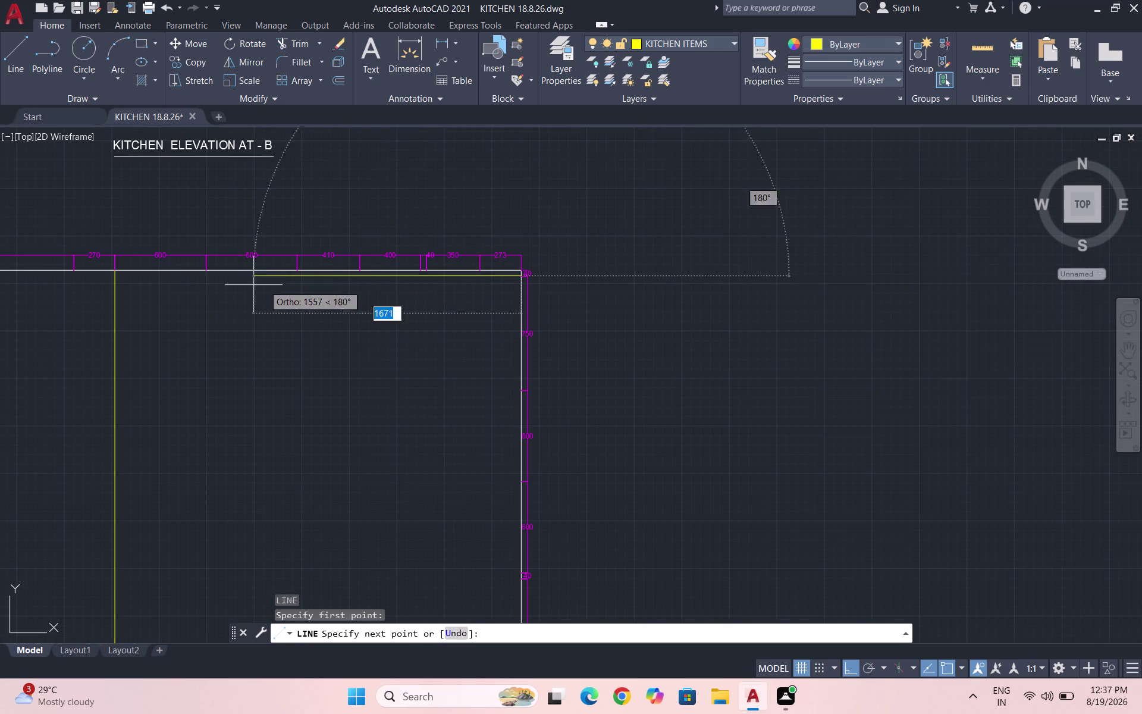
scroll(up, 3)
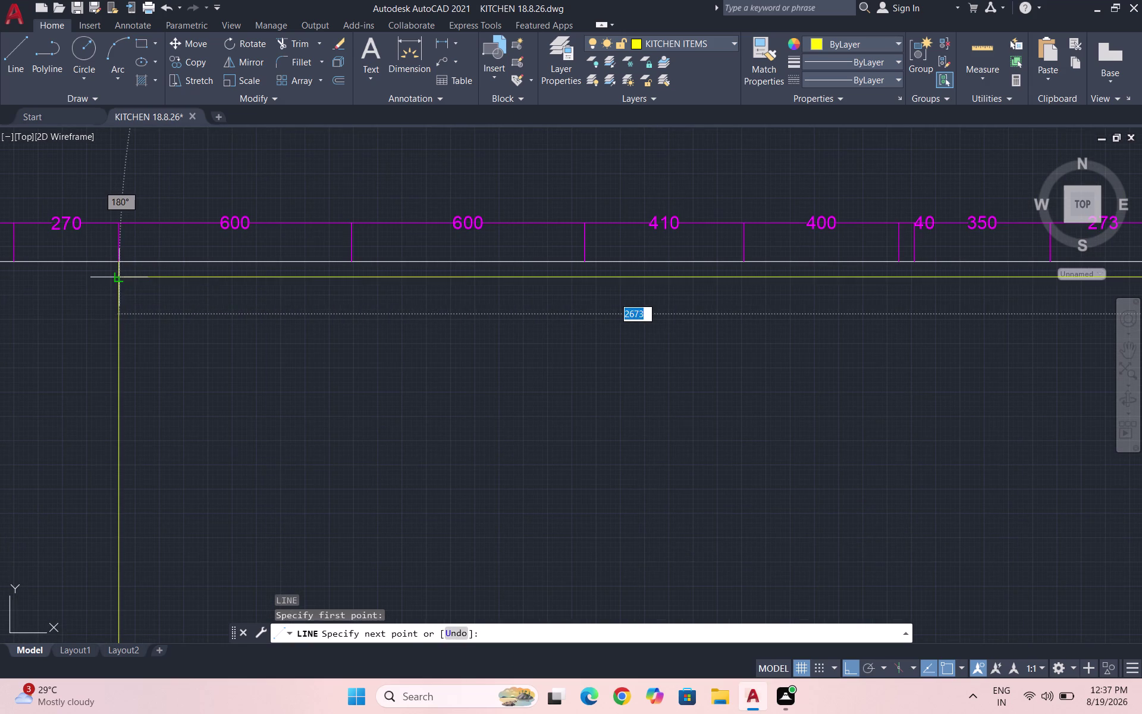
click(121, 281)
key(Escape)
key(Escape)
scroll(down, 3)
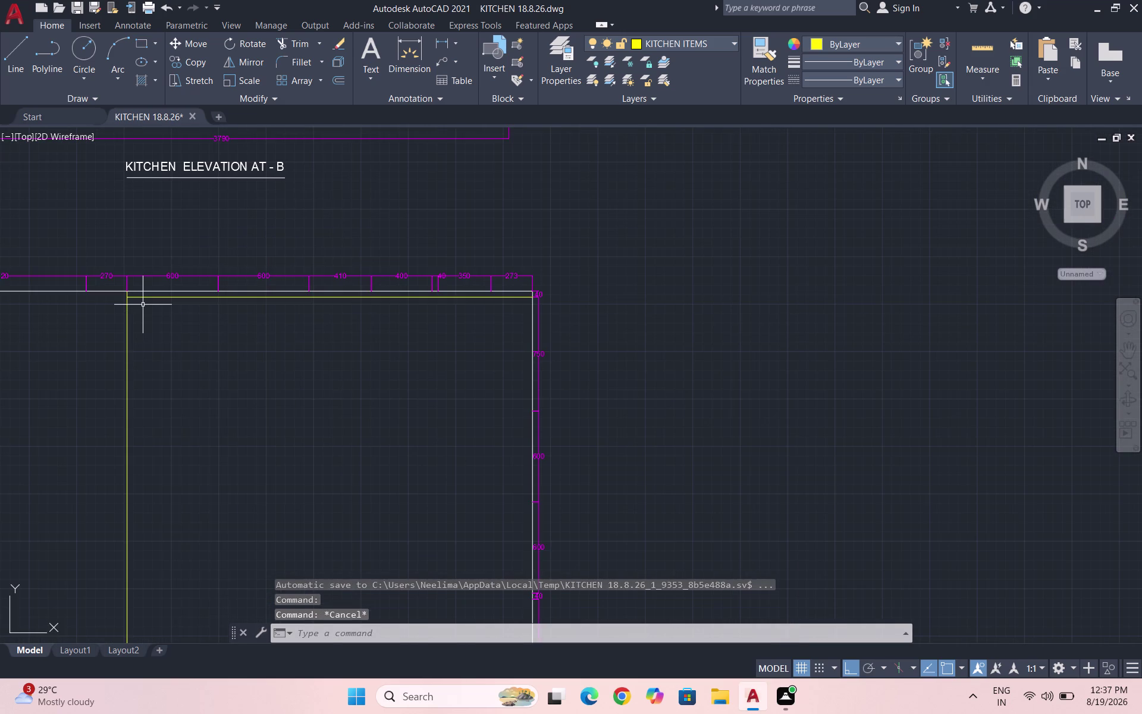